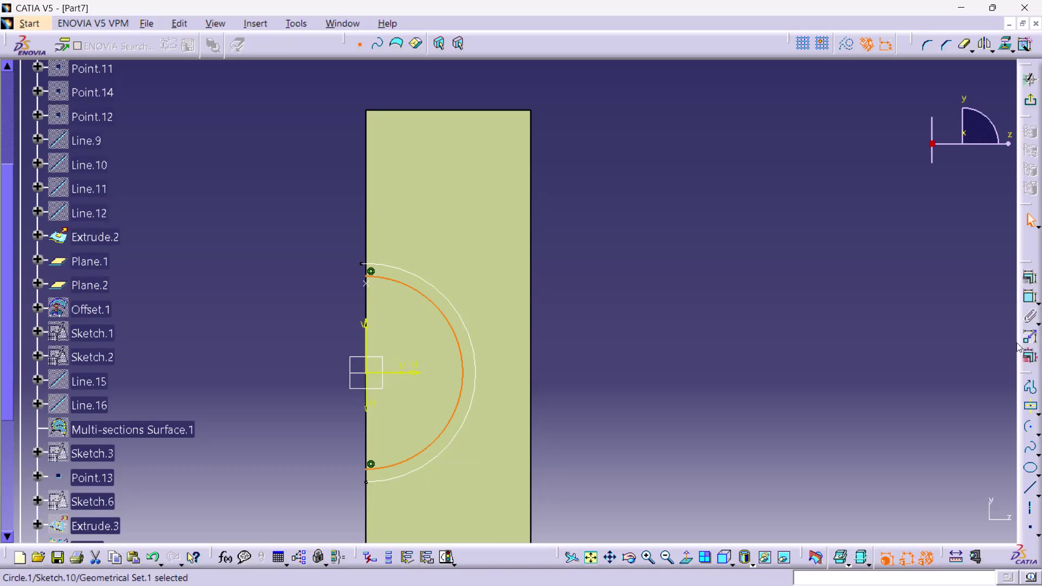
Change the Sketch.10 arc radius constraint to 35 mm and exit the sketch.
click(1030, 293)
click(484, 304)
double_click(486, 301)
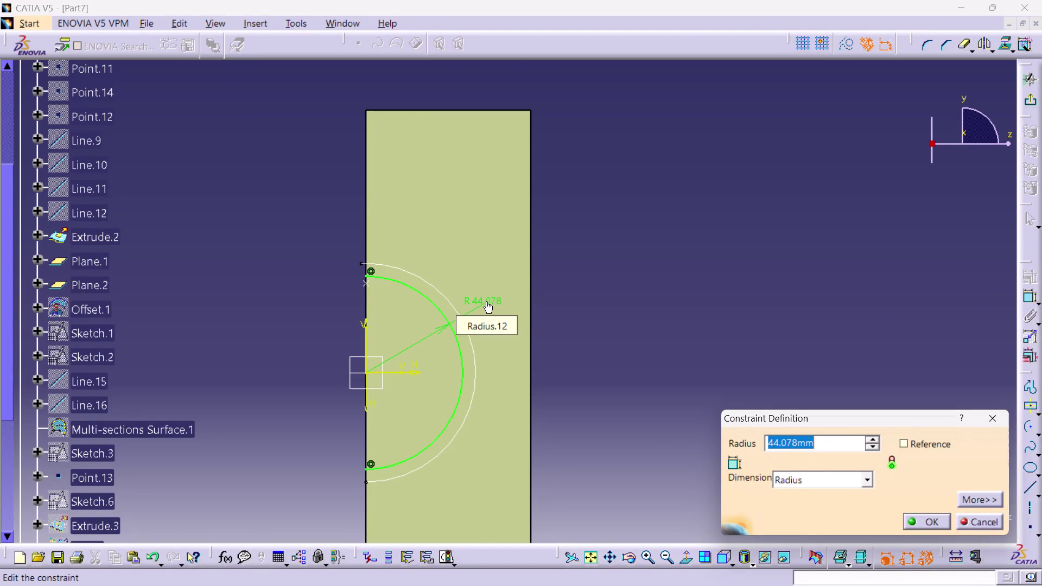
text(35)
key(Return)
click(702, 339)
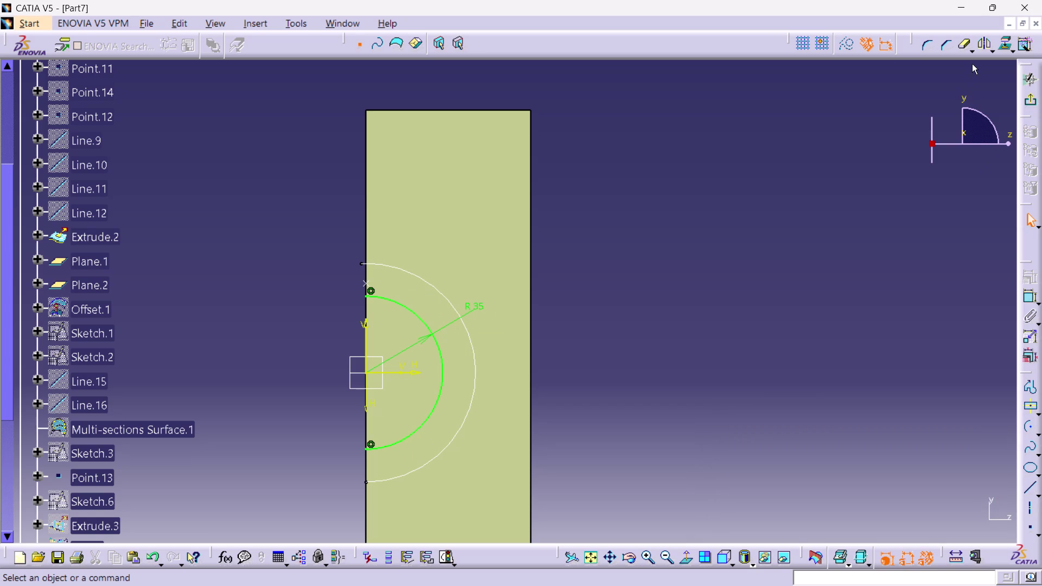
click(1028, 106)
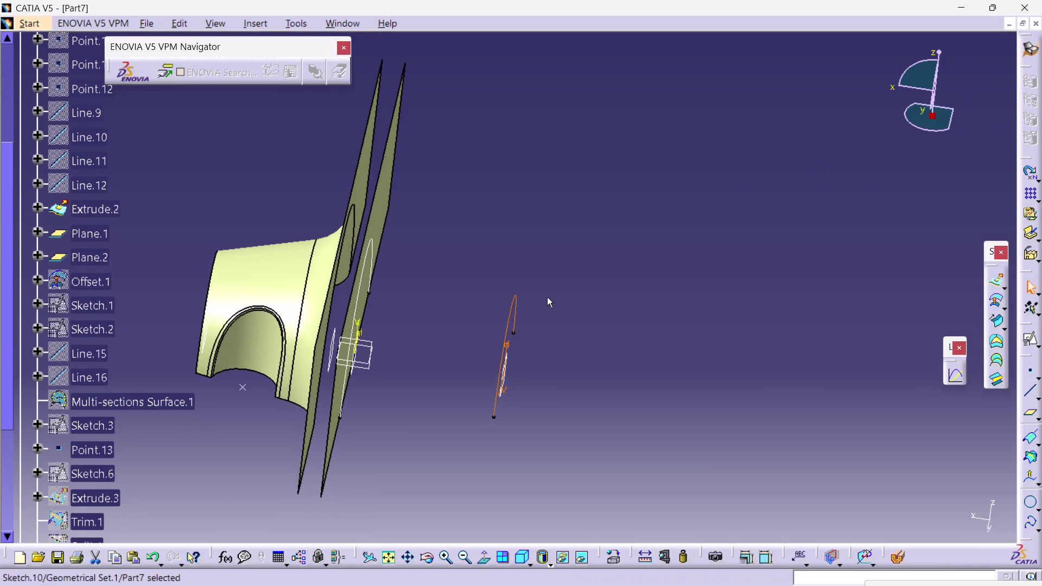
click(571, 311)
middle_drag(523, 263, 500, 254)
right_drag(497, 253, 449, 259)
middle_drag(500, 254, 449, 258)
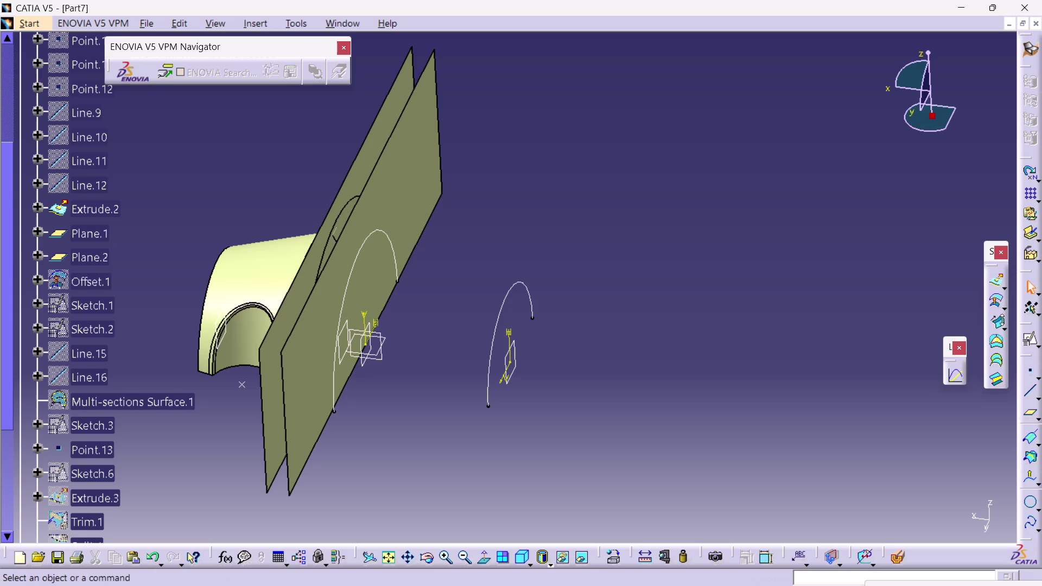
click(996, 322)
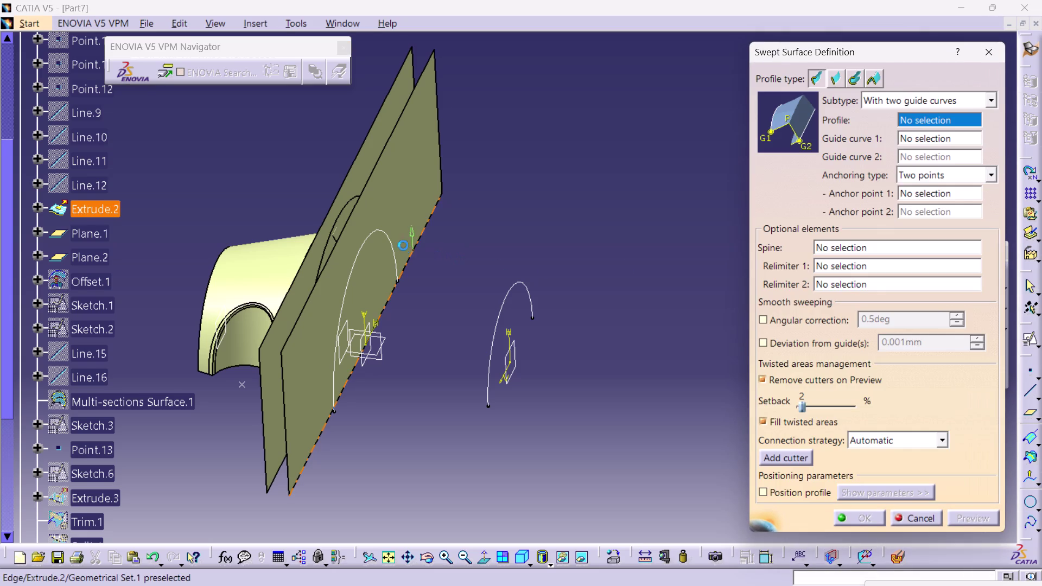
click(395, 247)
click(504, 303)
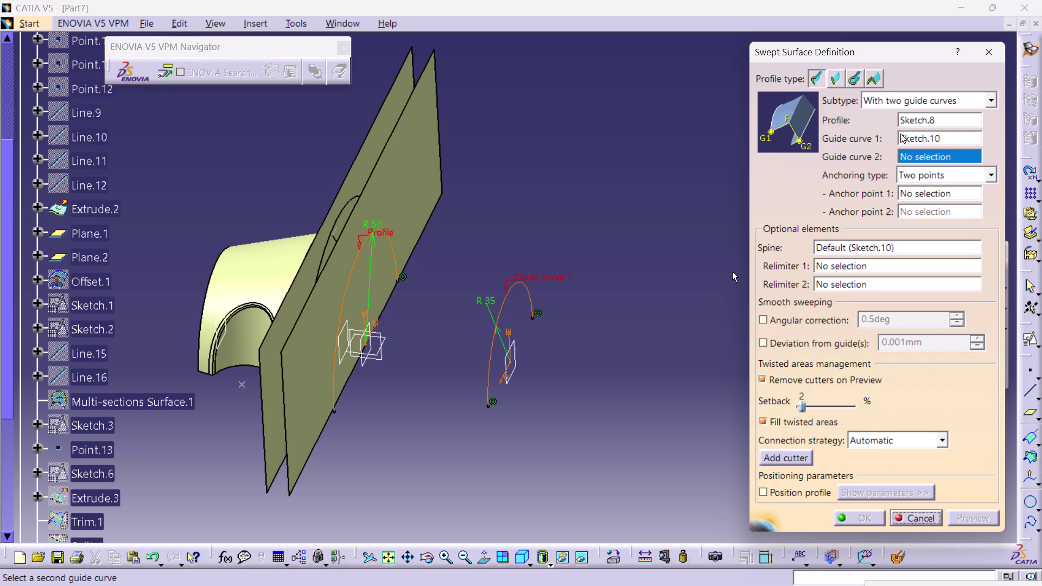
click(983, 50)
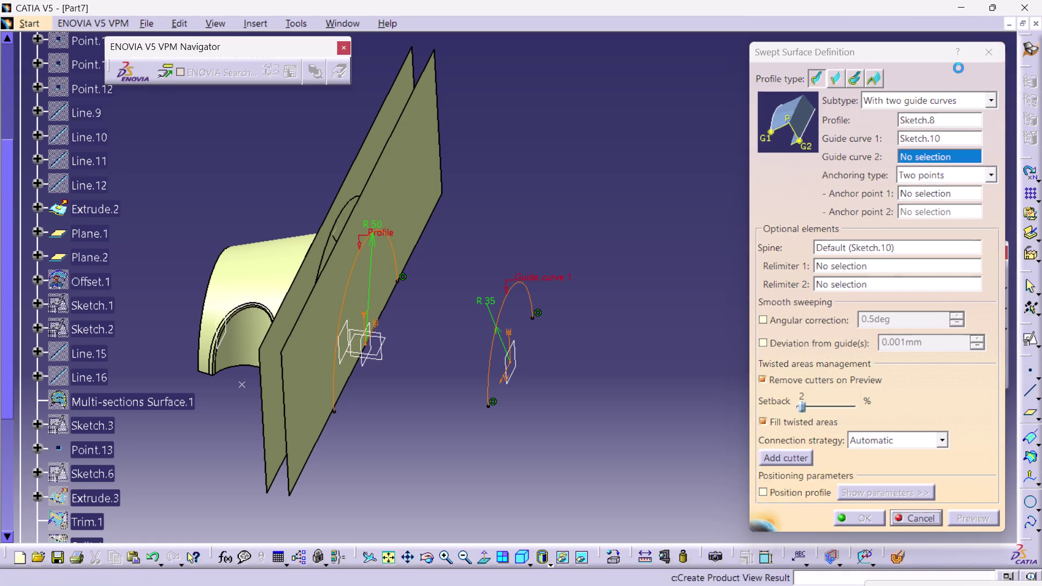
click(719, 216)
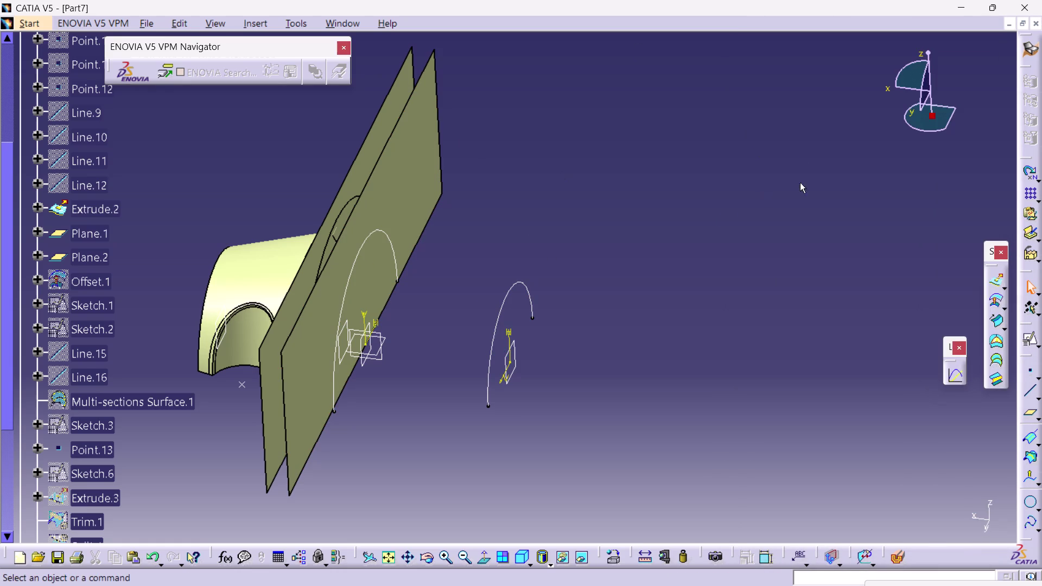
click(784, 138)
Create Line.17 between the lower ends of Sketch.8 and Sketch.10.
click(1025, 389)
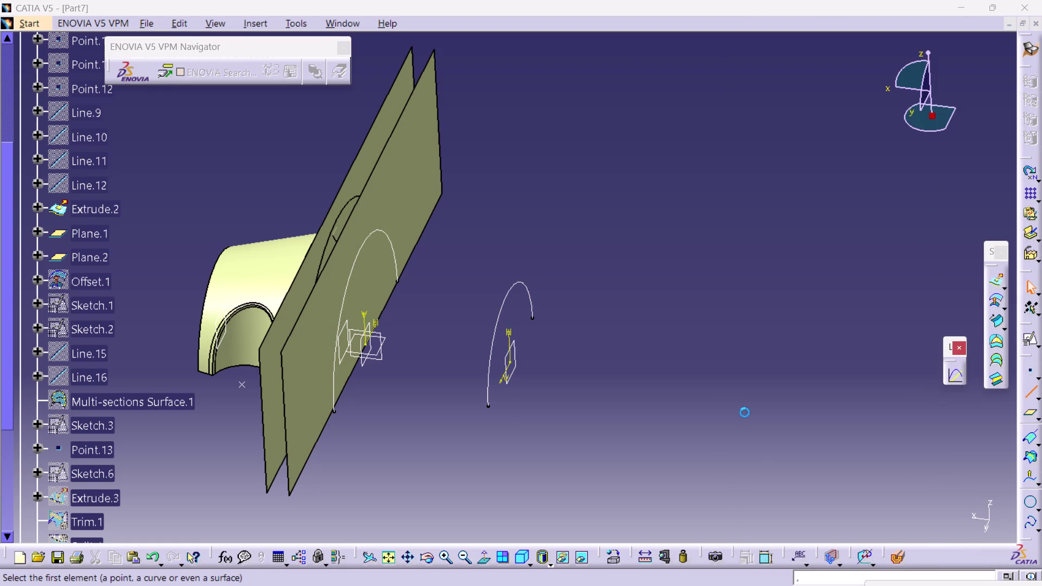
click(333, 413)
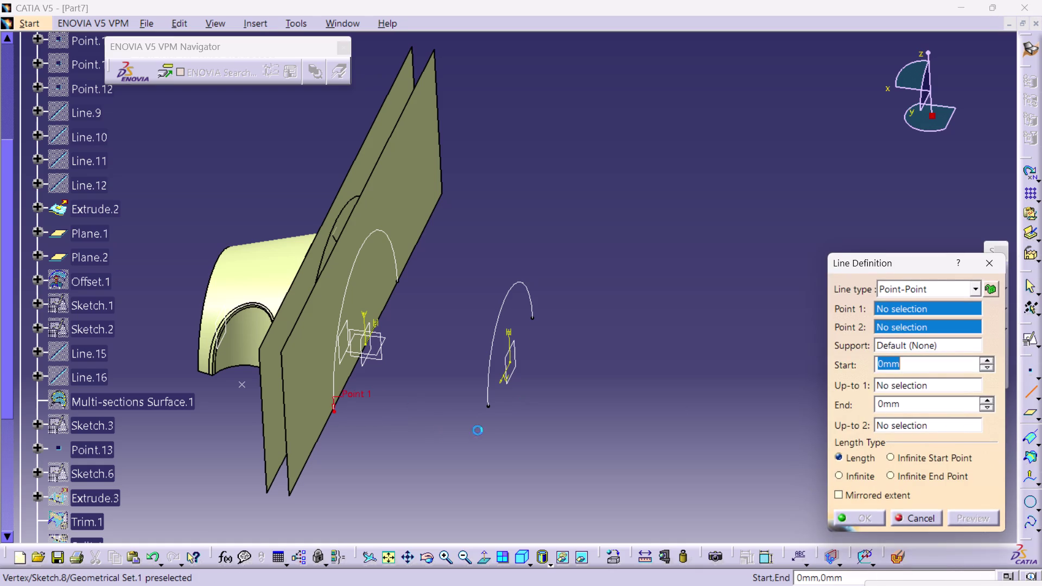
click(486, 405)
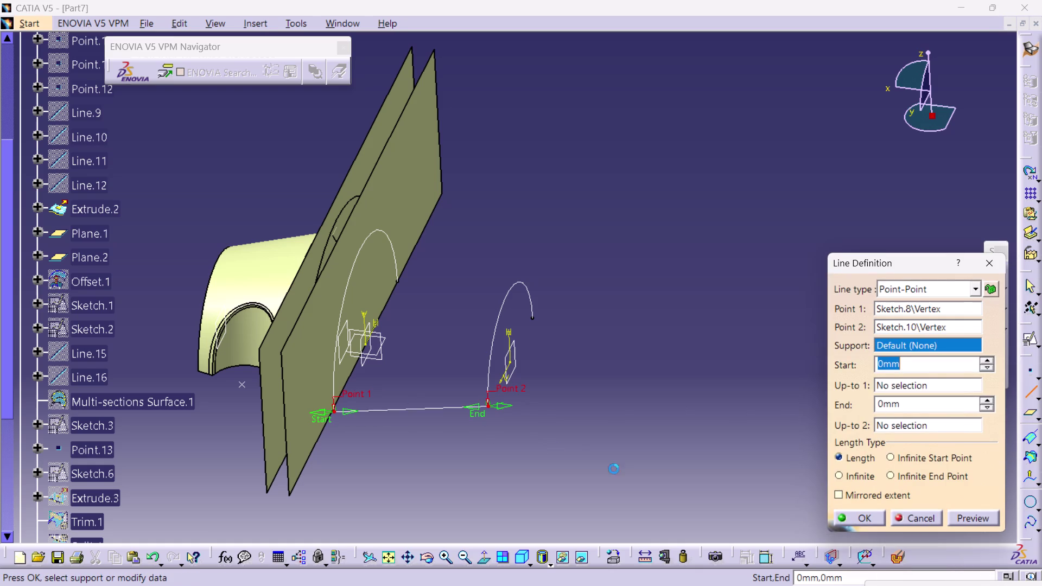
click(855, 518)
click(666, 421)
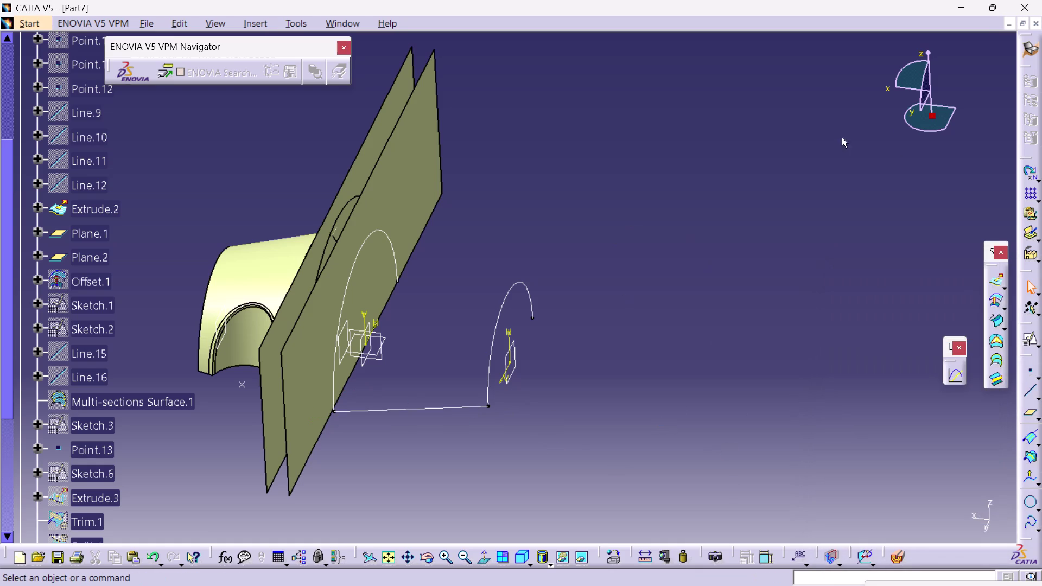
Set up a swept surface with Sketch.8 as profile, Sketch.10 and Line.17 as guides.
click(996, 324)
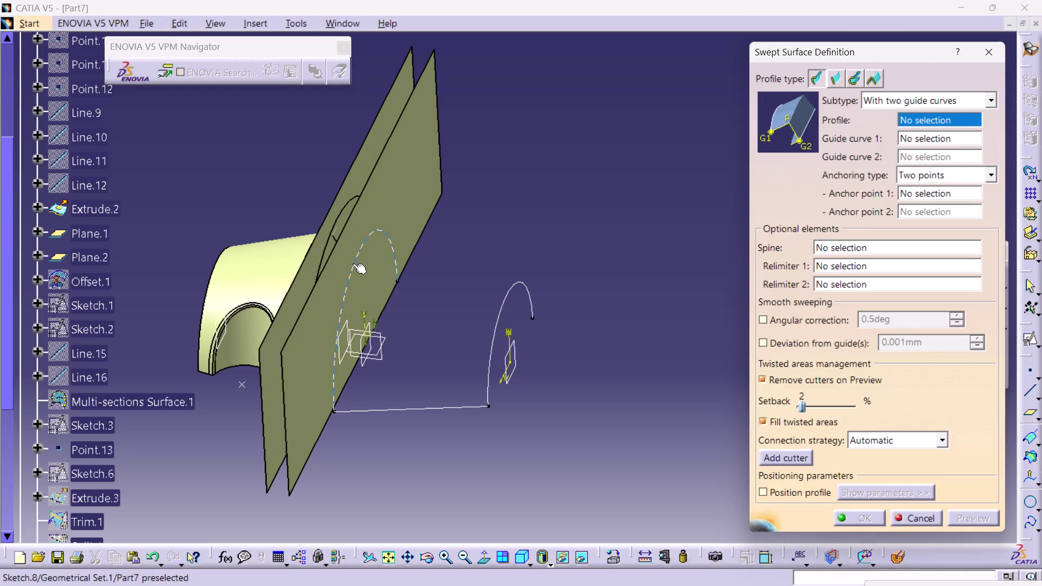
click(355, 262)
click(501, 304)
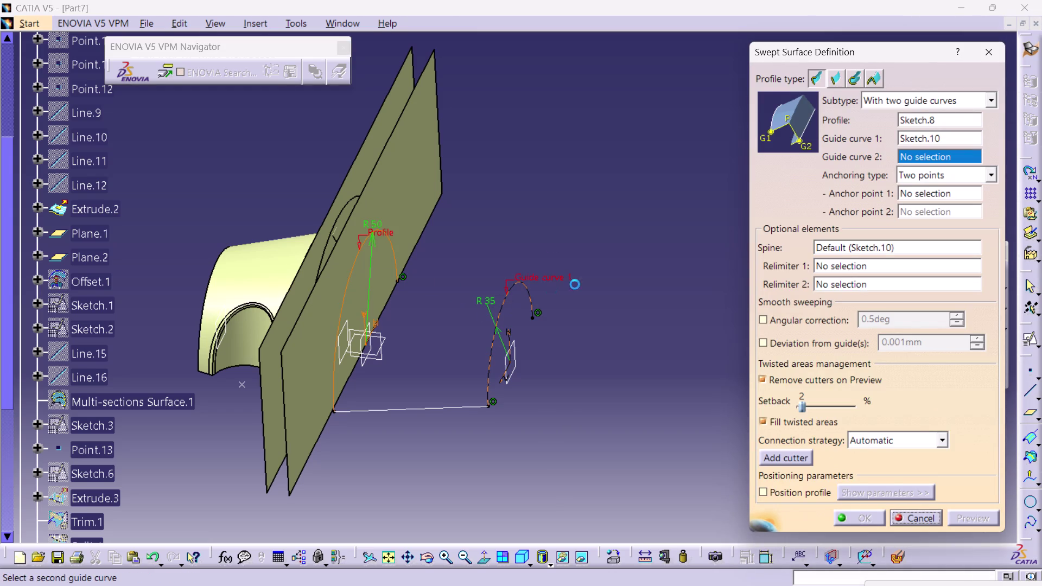
click(814, 78)
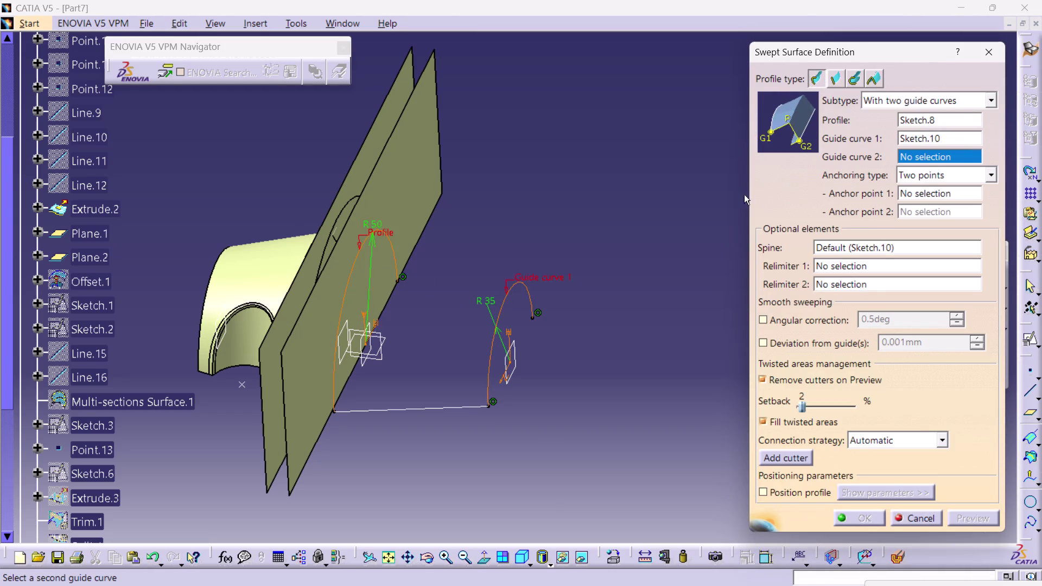
click(411, 409)
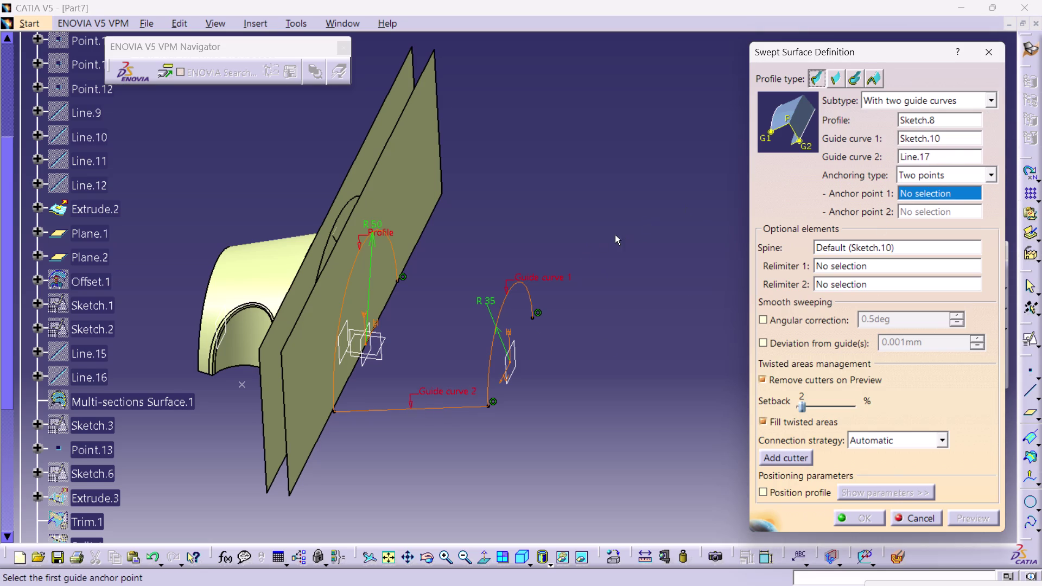
Try linear, circular and conic sweep profile types, then cancel the swept surface.
click(830, 77)
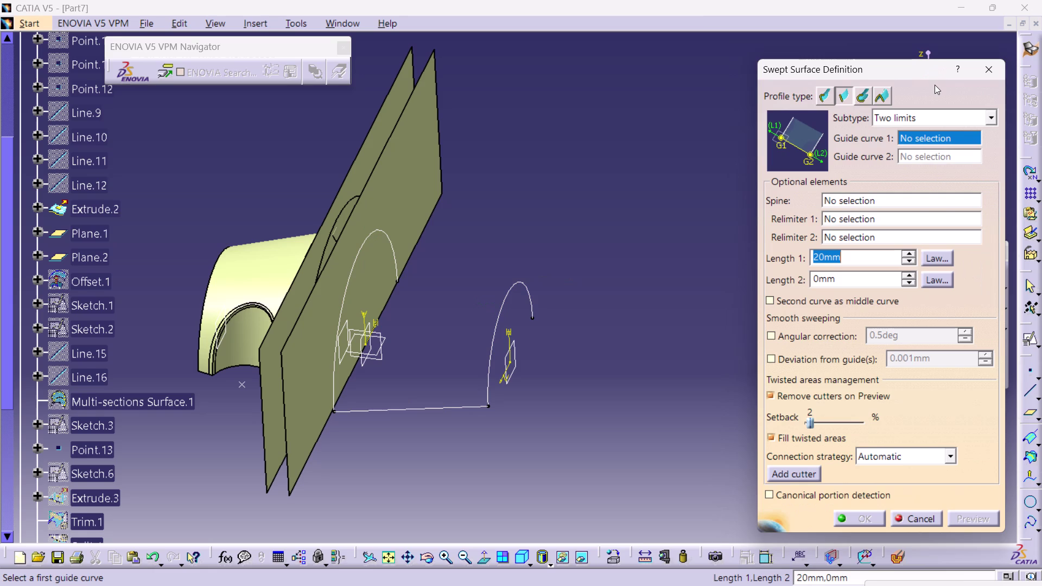
click(864, 94)
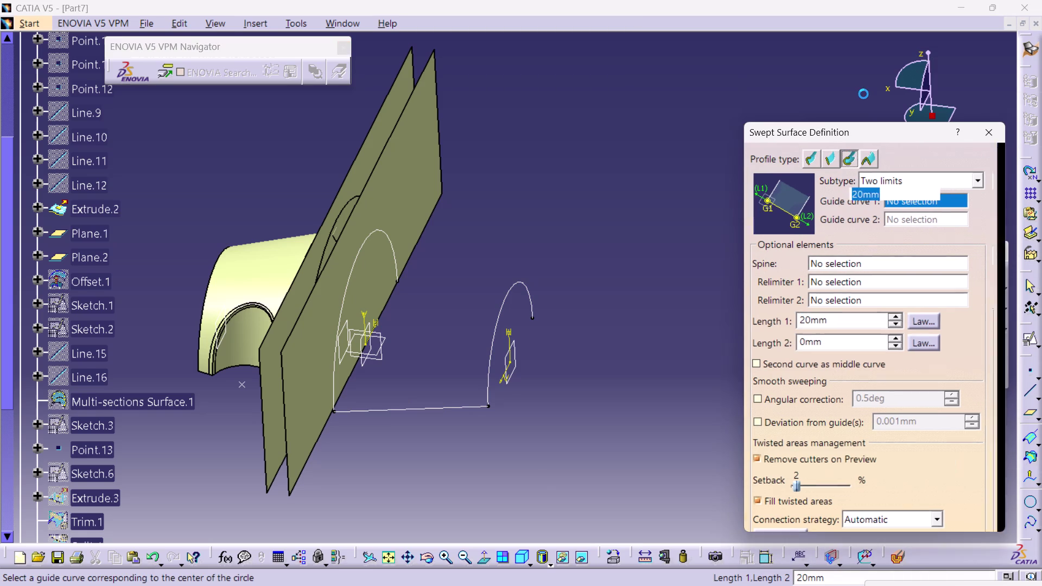
click(865, 158)
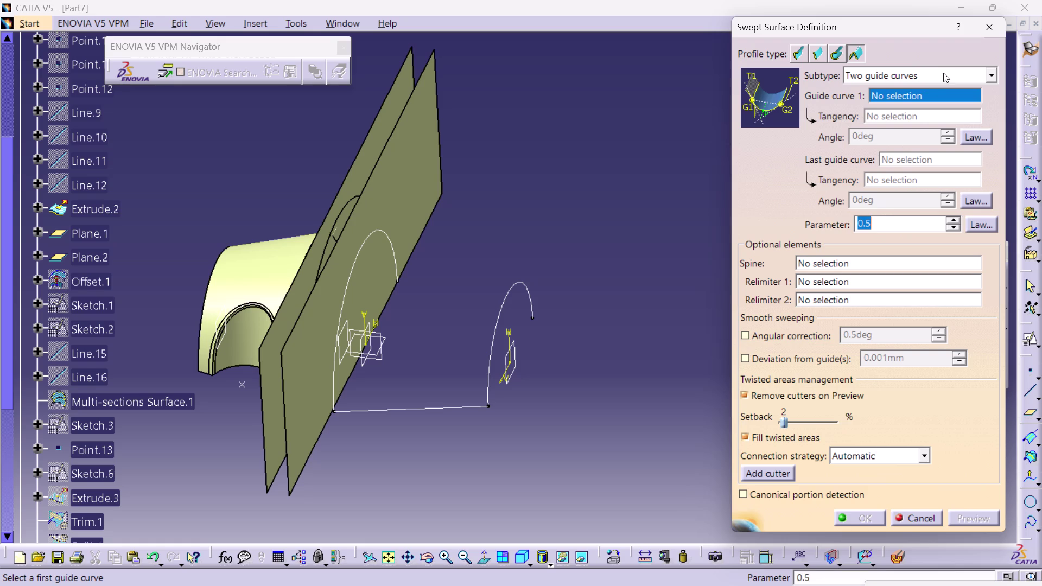
click(994, 73)
click(557, 191)
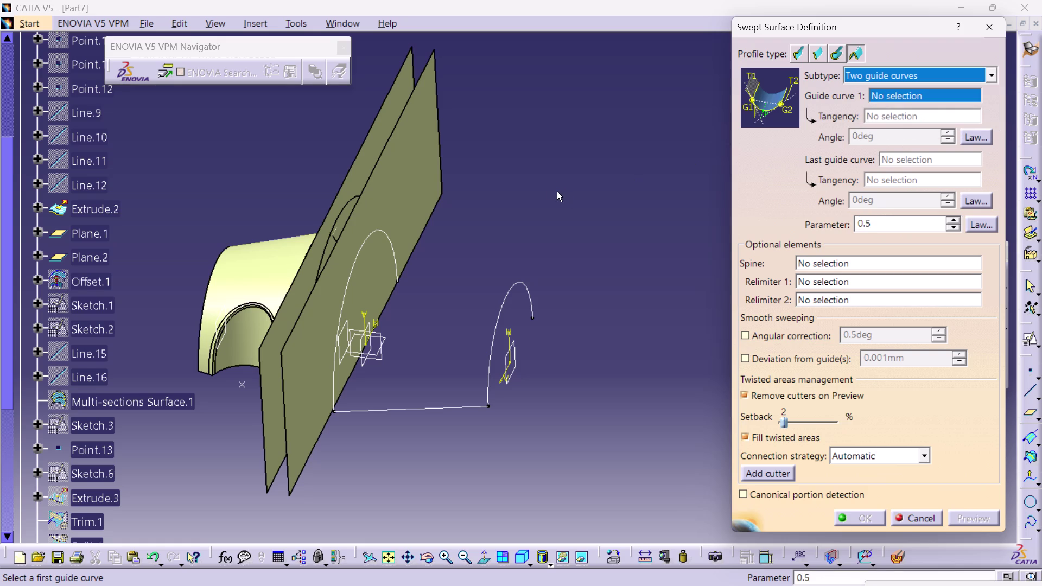
click(989, 25)
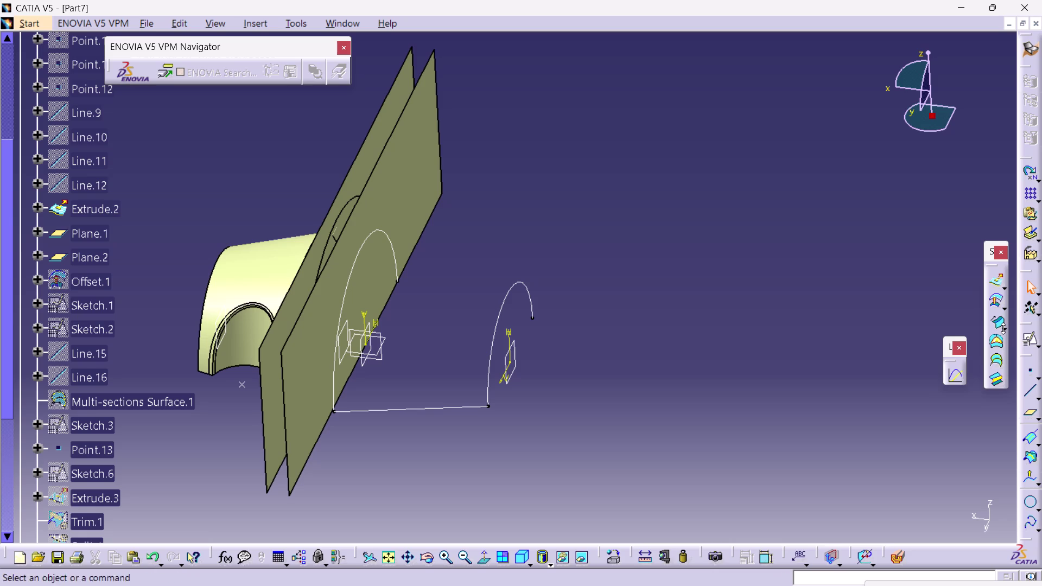
click(996, 358)
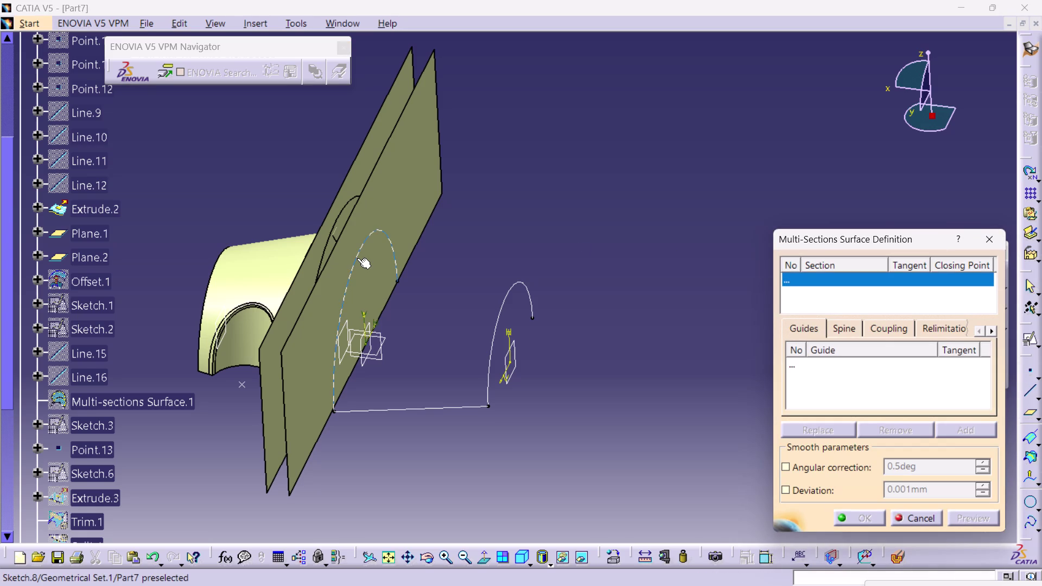
Create a multi-sections surface from sections Sketch.8 and Sketch.10 with Line.17 as guide.
click(357, 256)
click(502, 303)
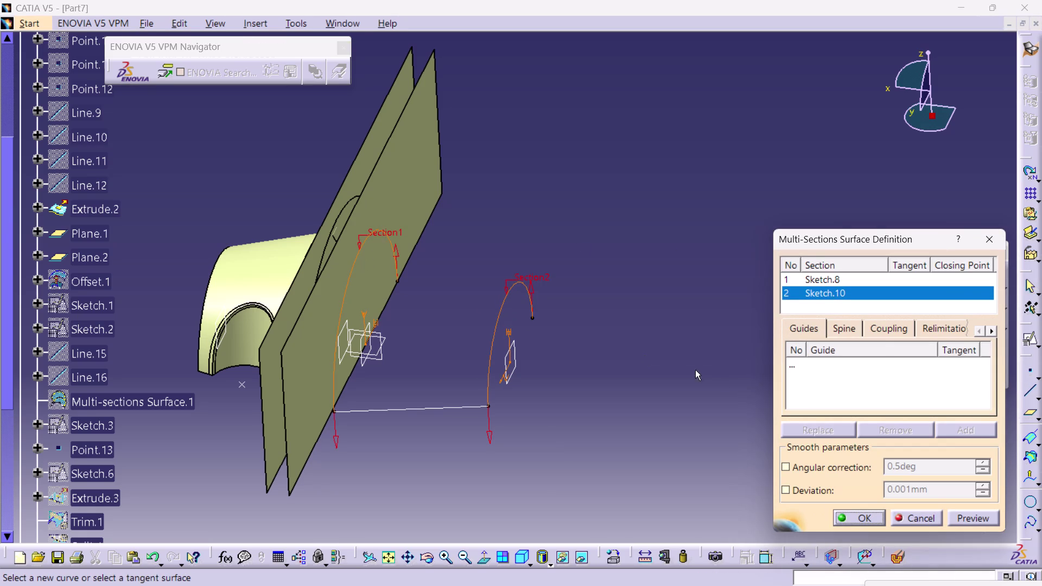
click(846, 377)
click(803, 360)
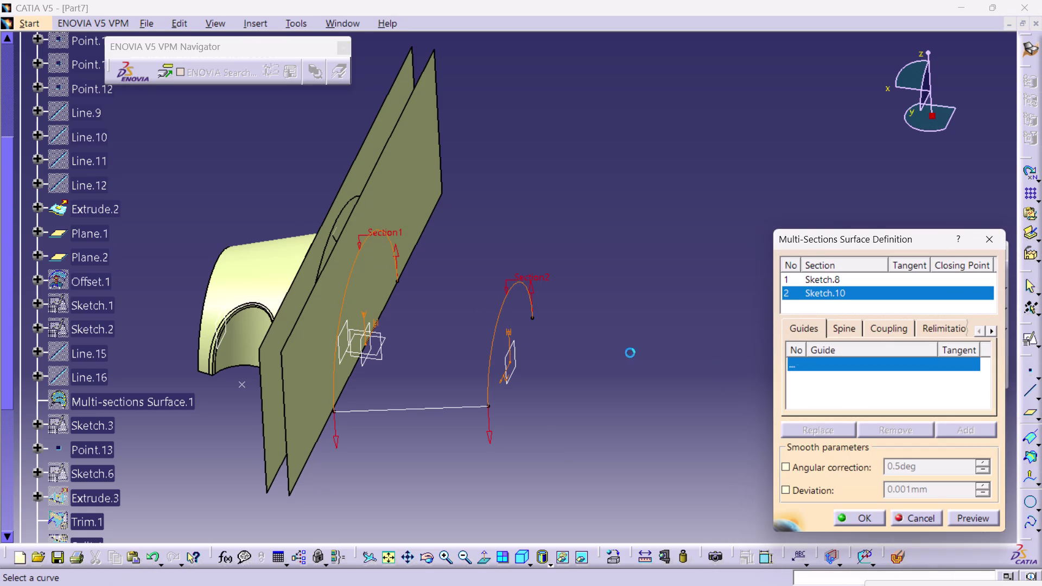
click(458, 406)
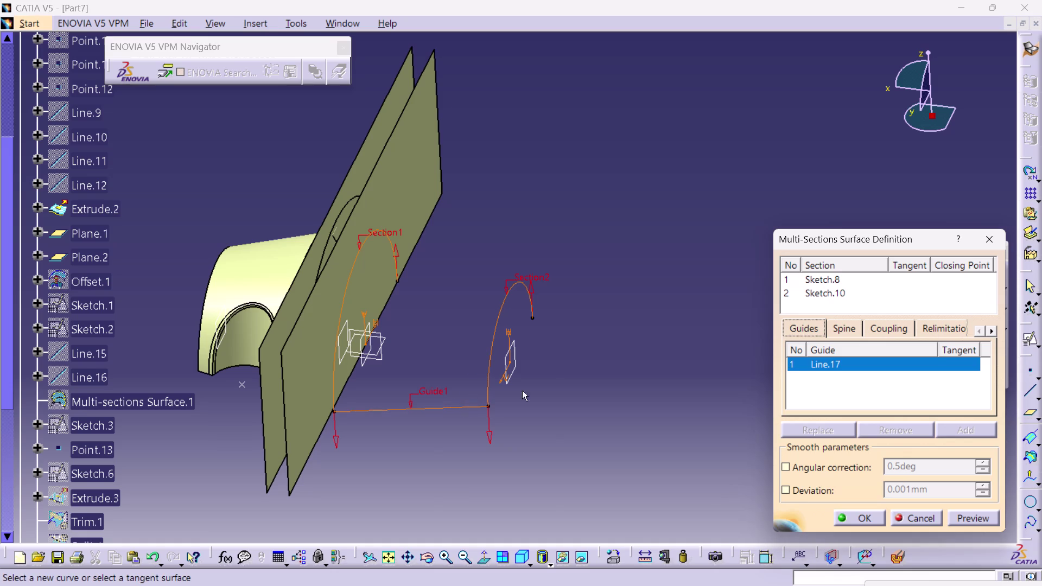
click(855, 515)
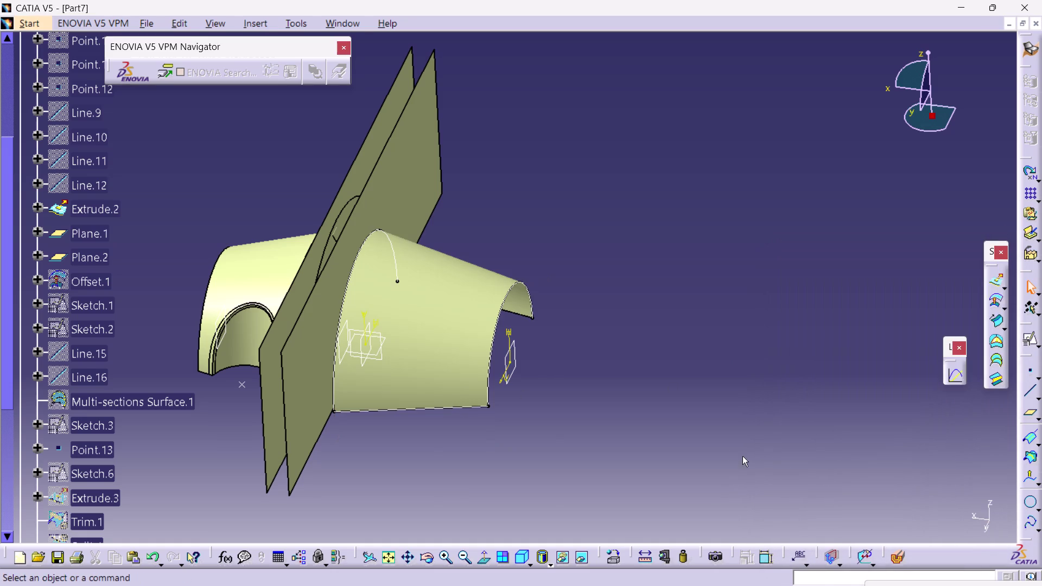
click(681, 432)
Hide Plane.3 and Sketch.8 from the specification tree.
scroll(down, 3)
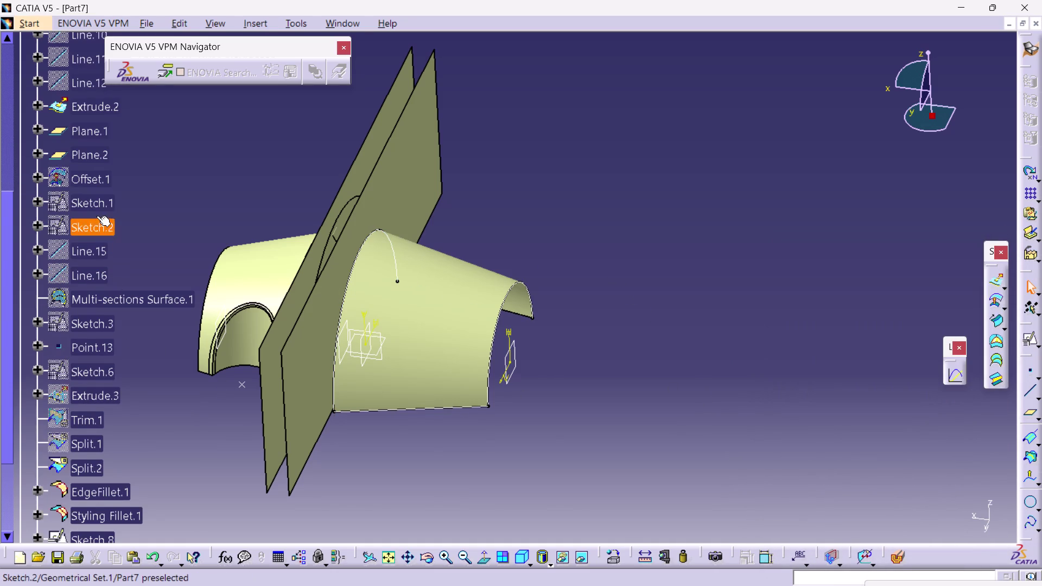
scroll(down, 3)
scroll(down, 3)
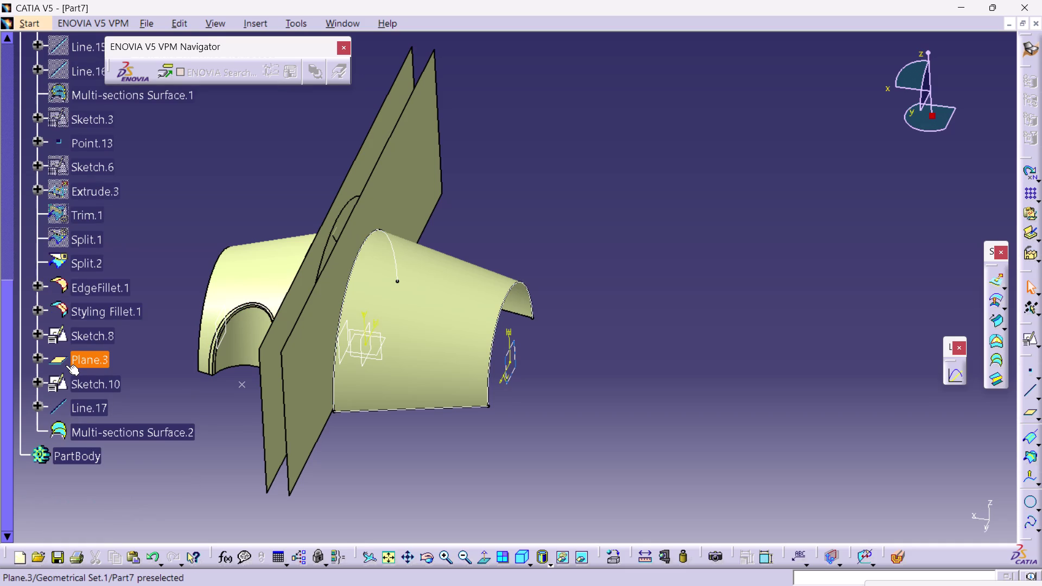
click(66, 365)
right_click(65, 365)
click(130, 135)
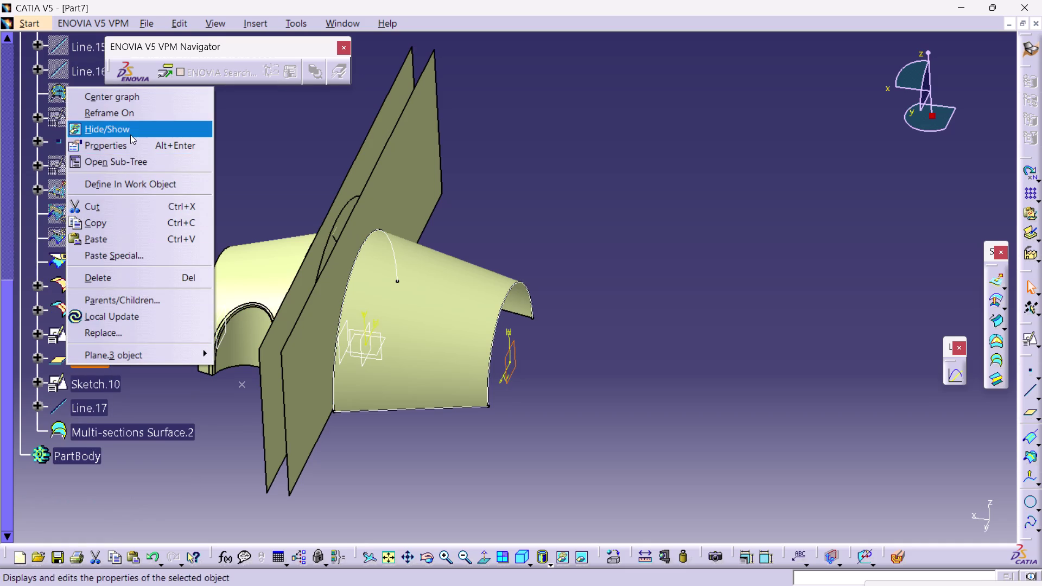
click(92, 336)
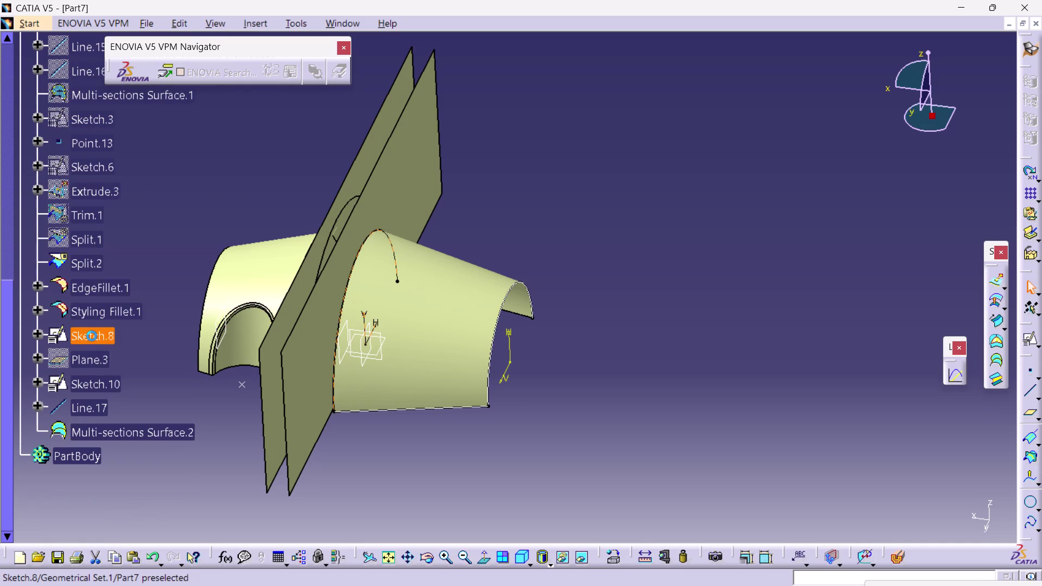
right_click(92, 336)
click(153, 106)
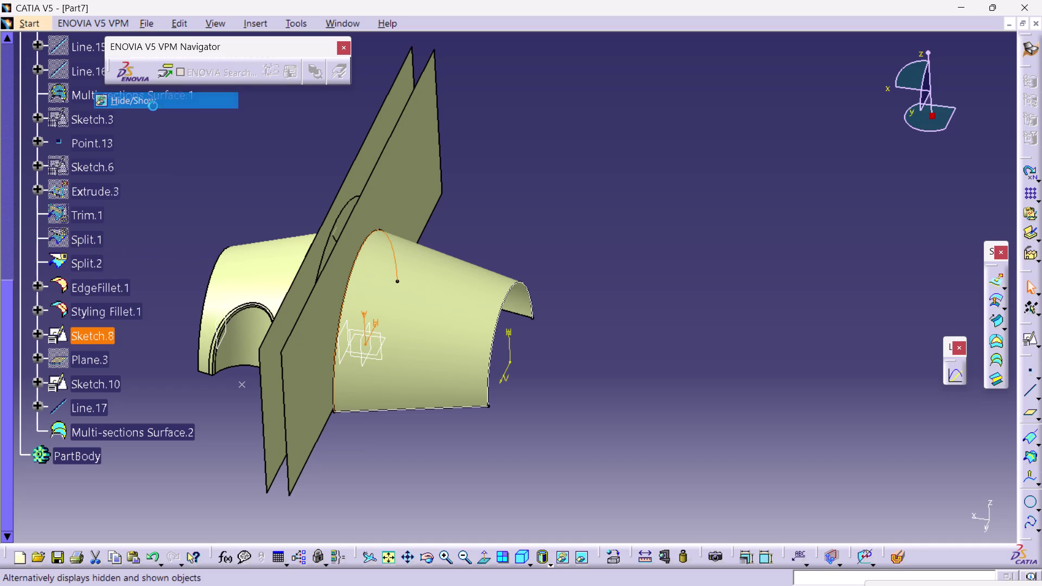
Hide Sketch.10 and Line.17.
click(88, 378)
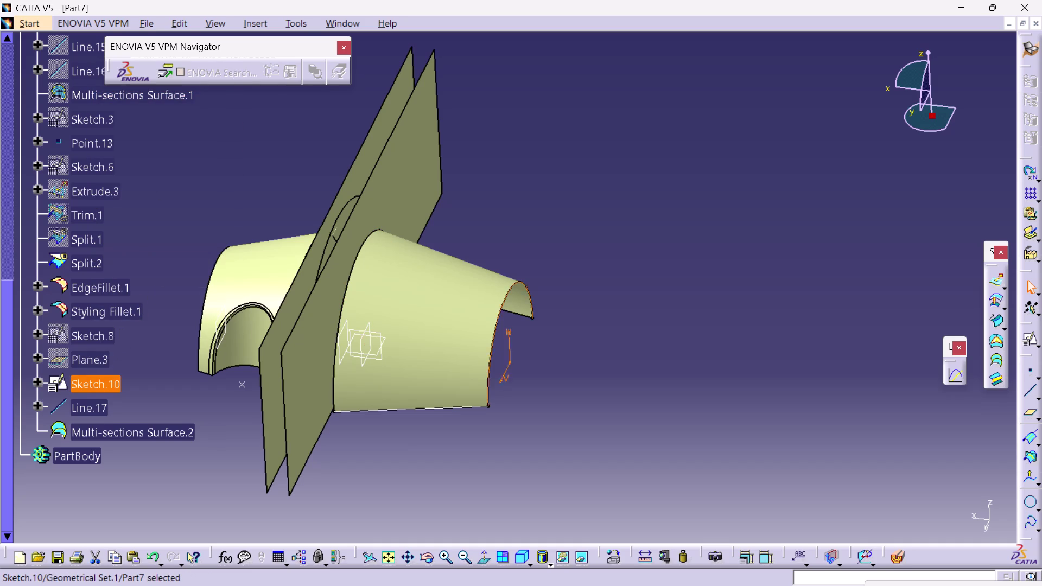
right_click(88, 378)
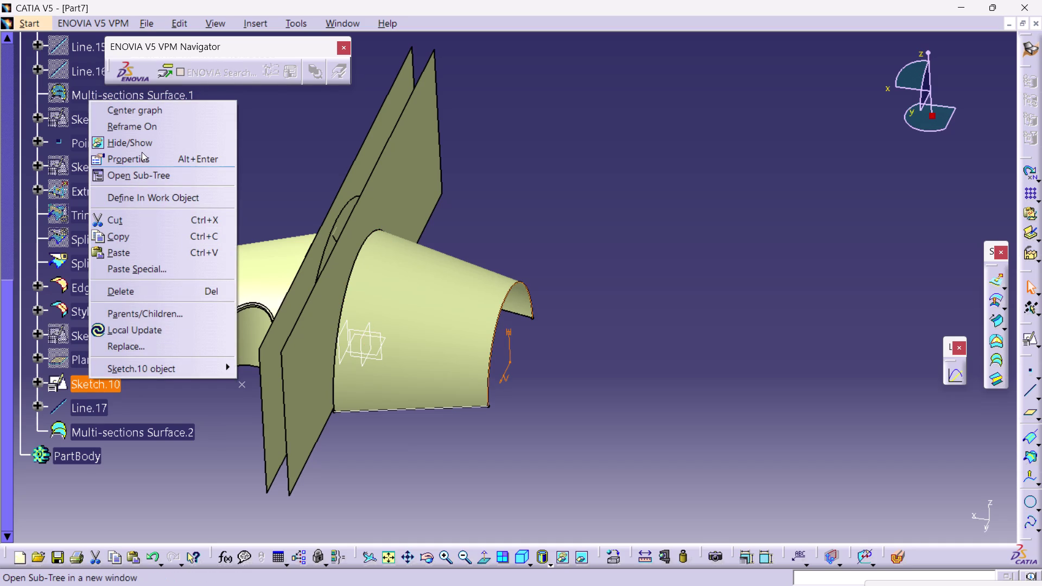
click(145, 147)
click(236, 182)
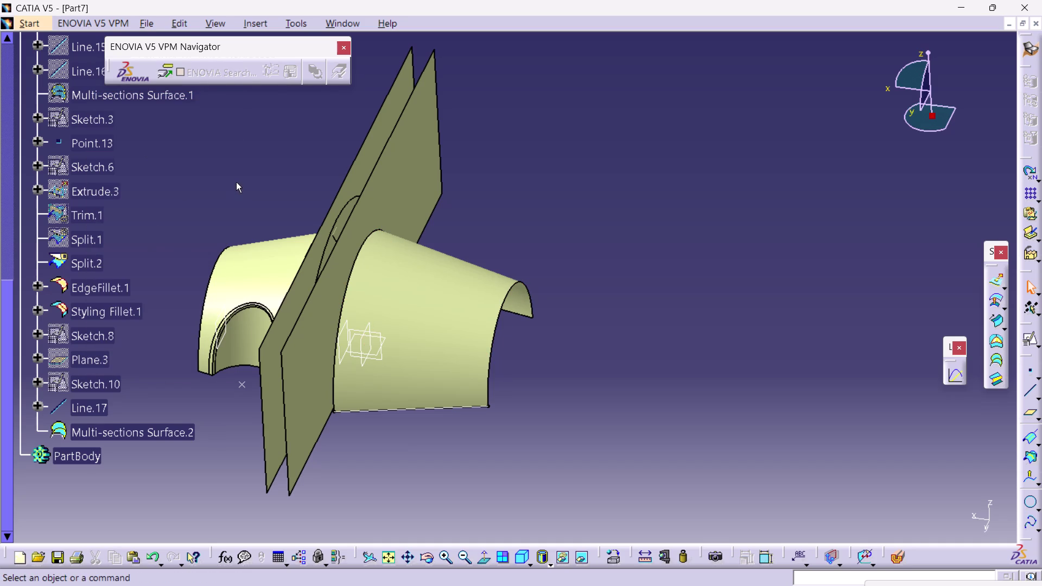
right_click(85, 408)
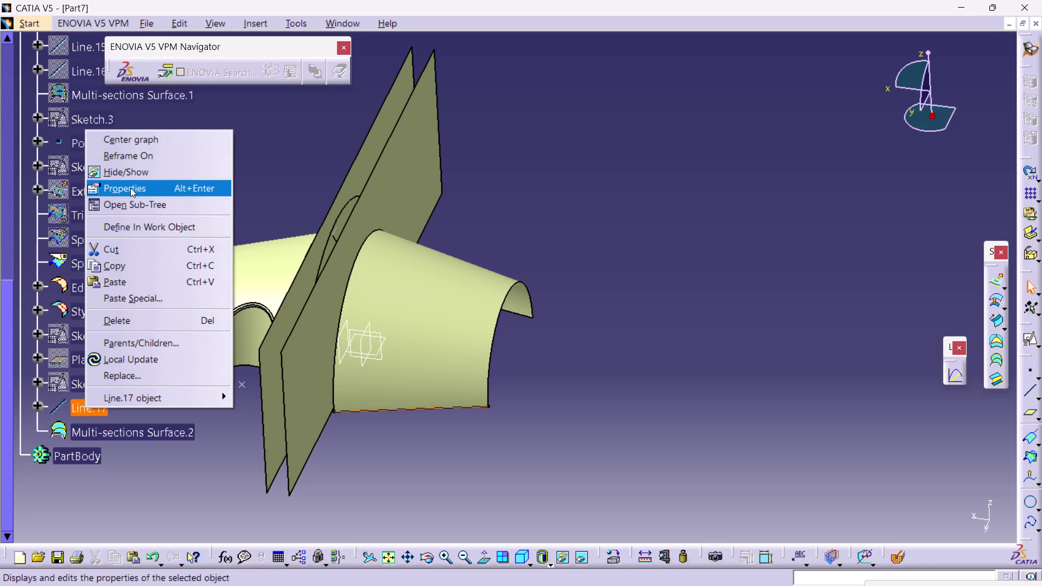
click(133, 171)
click(192, 200)
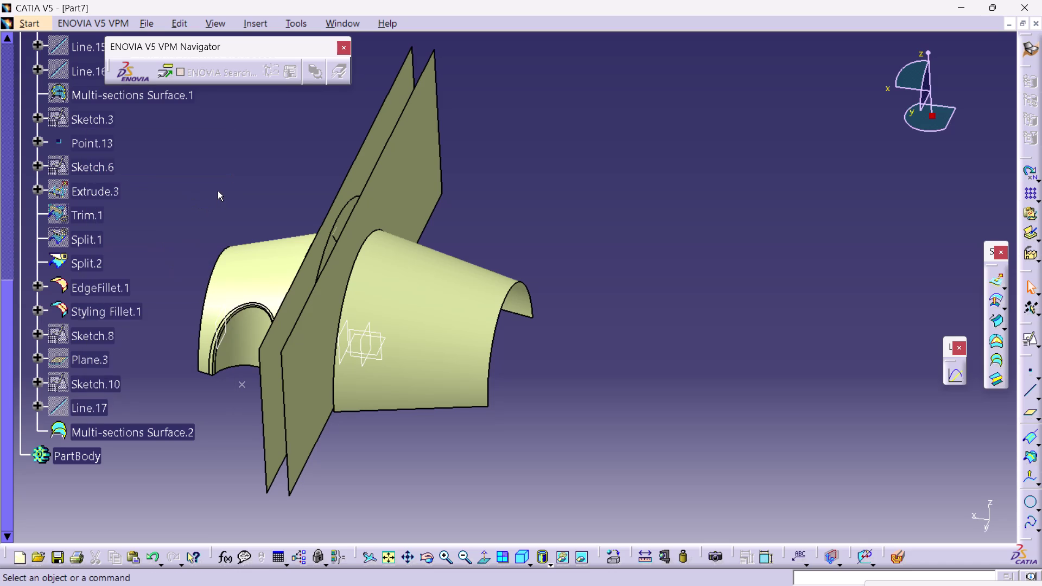
Turn the model toward the filleted side and hide Plane.2.
middle_click(218, 191)
middle_drag(310, 256, 315, 258)
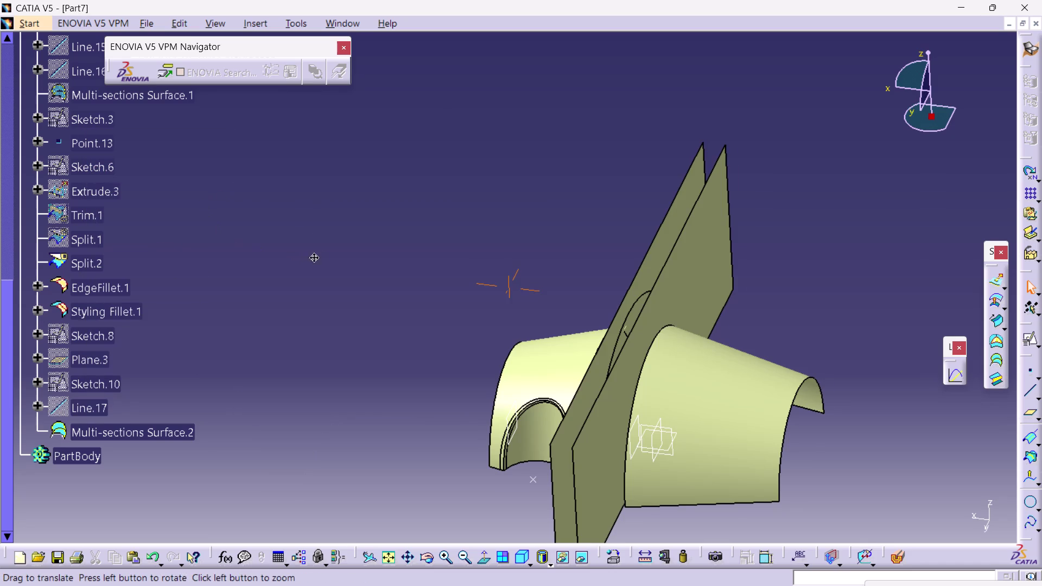
middle_drag(315, 258, 395, 237)
right_drag(327, 258, 395, 237)
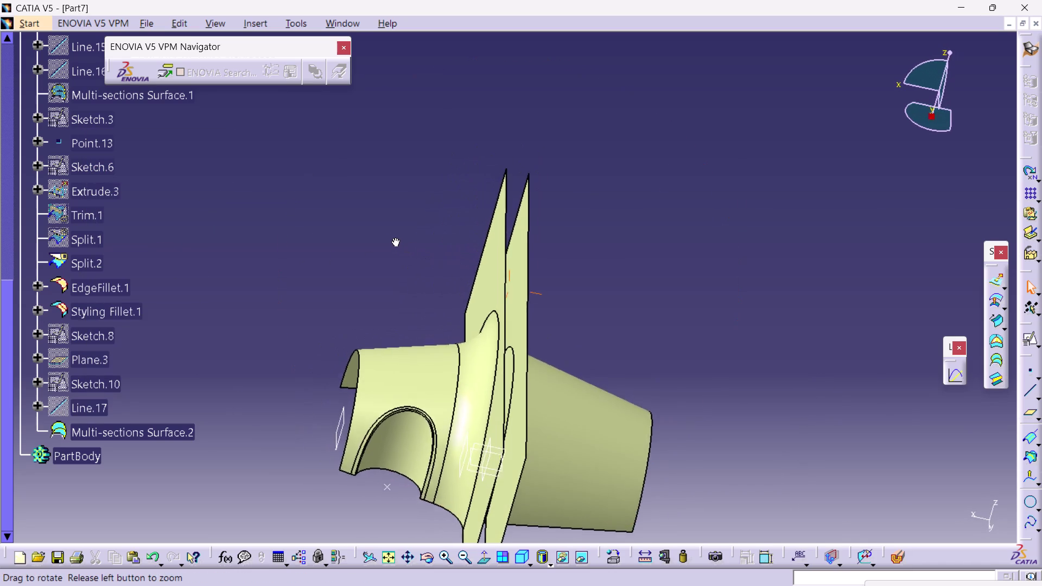
middle_drag(395, 238, 364, 212)
right_drag(395, 238, 363, 213)
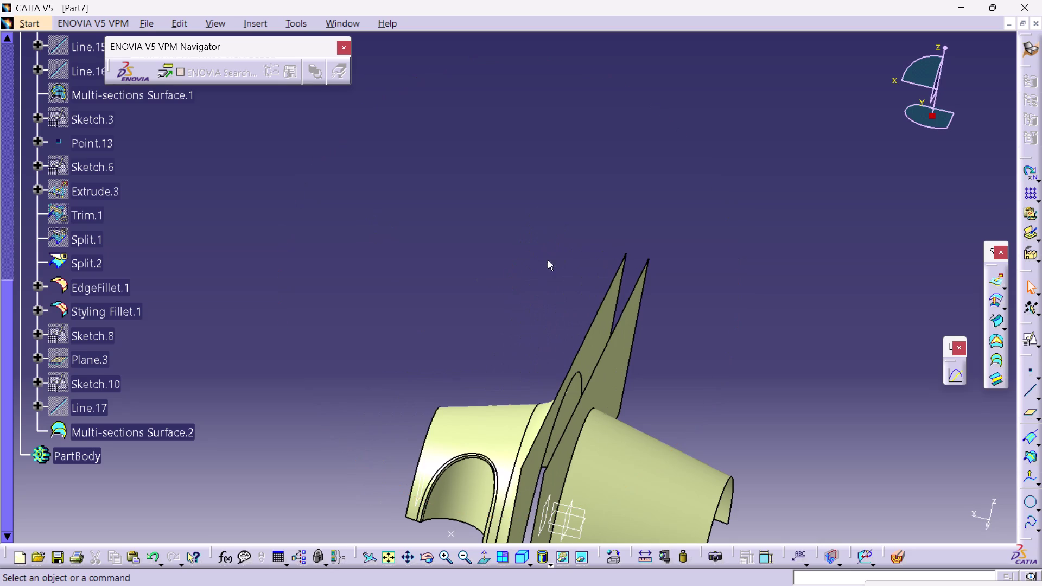
click(519, 556)
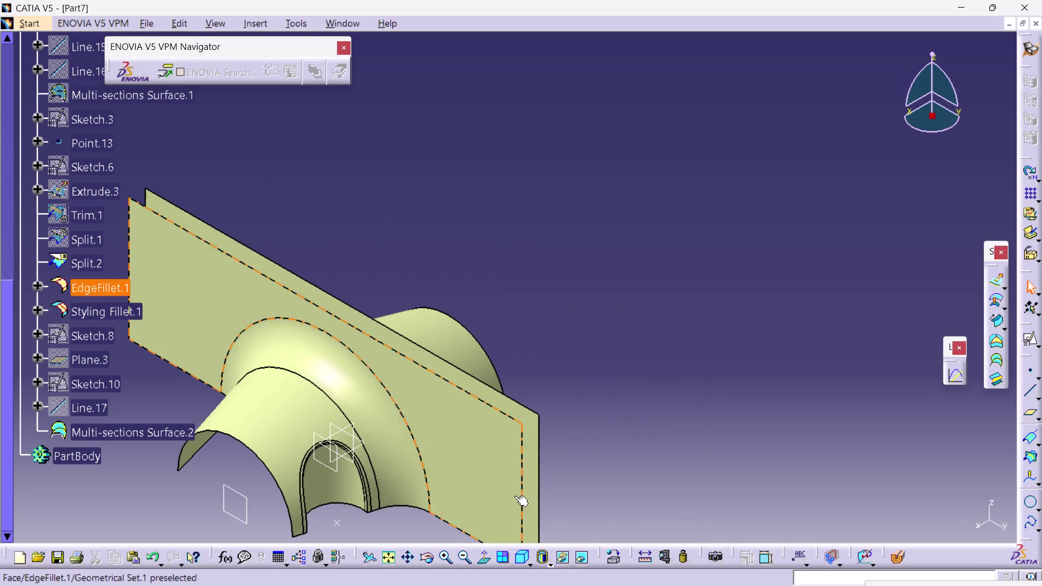
click(244, 509)
click(246, 502)
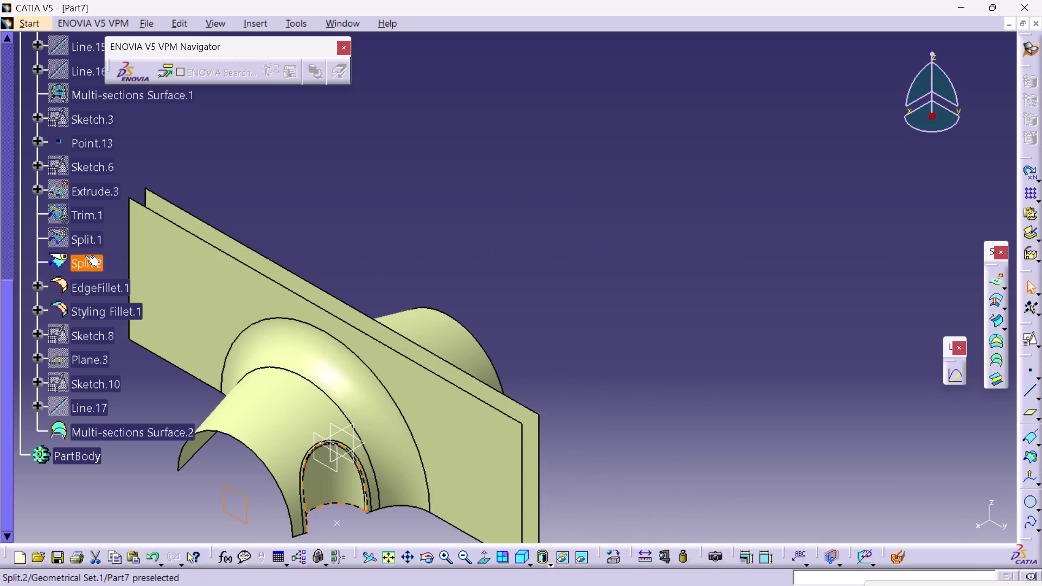
right_click(246, 504)
right_click(245, 504)
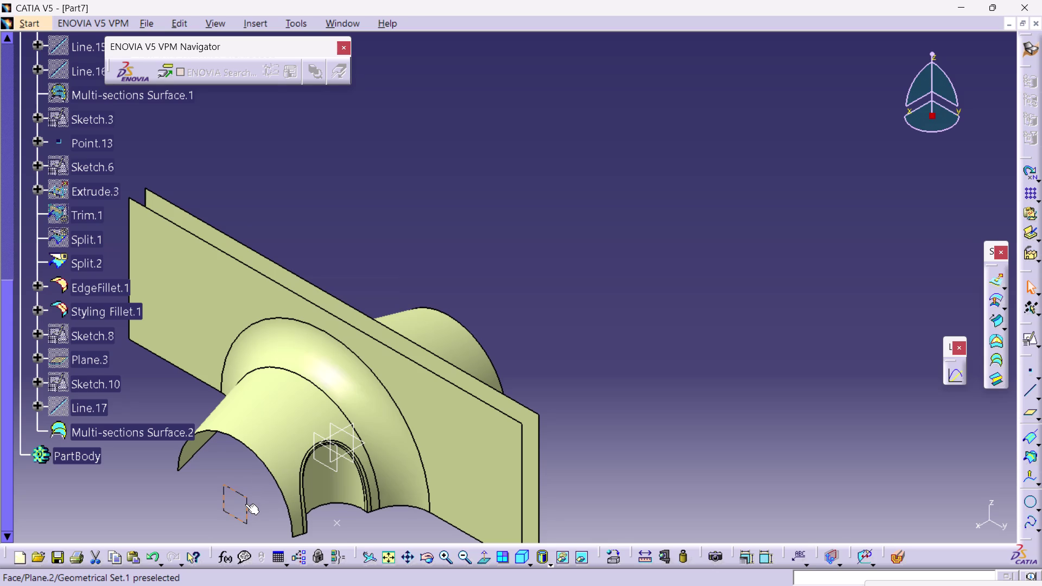
right_click(248, 505)
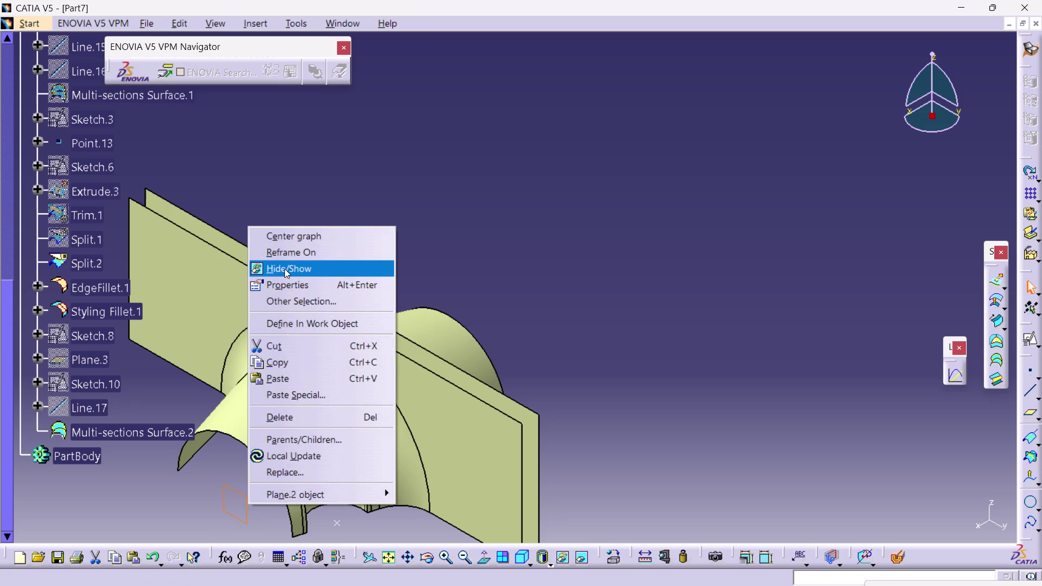
click(284, 269)
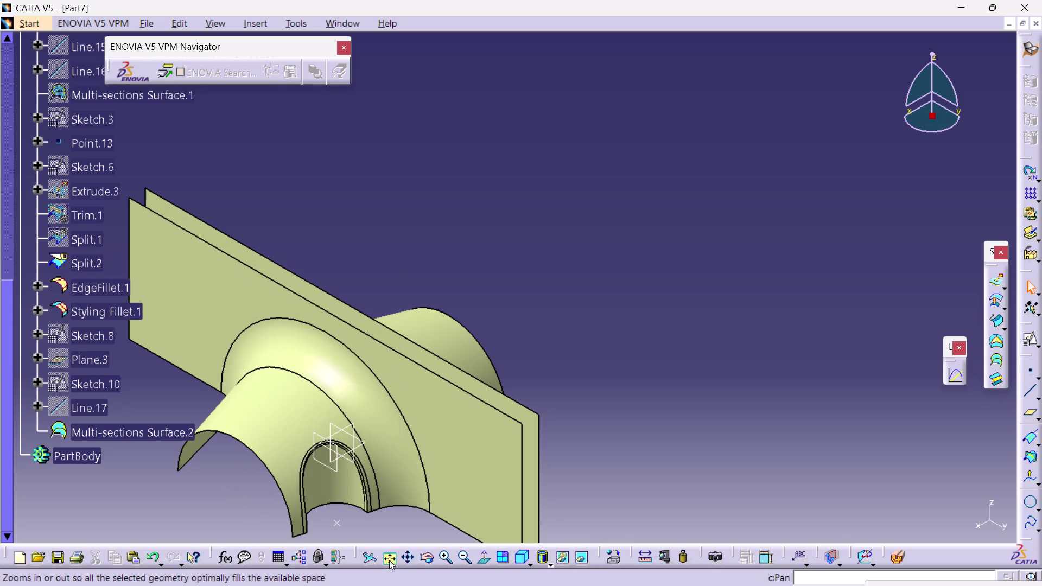
Fit all in and orbit the model to see the flange edge-on.
click(389, 559)
middle_drag(556, 425, 544, 431)
right_click(556, 425)
right_drag(553, 426, 544, 431)
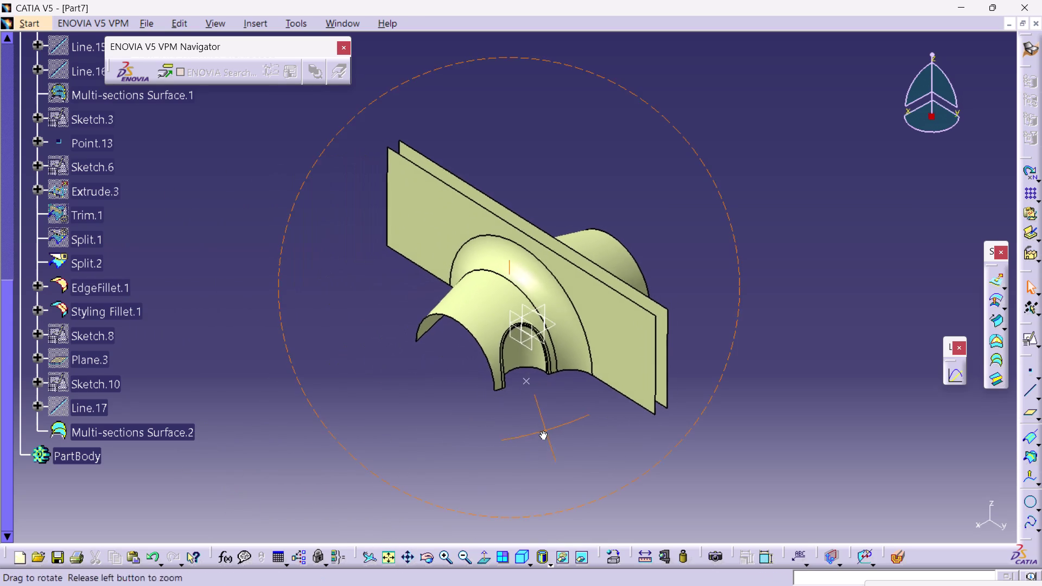
right_drag(544, 431, 539, 432)
middle_drag(544, 431, 539, 432)
click(525, 349)
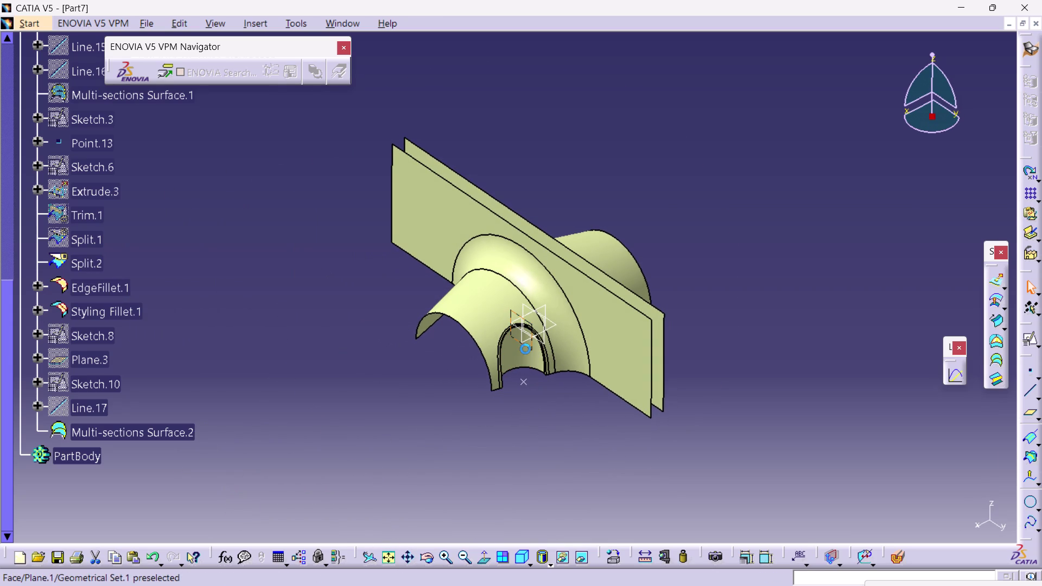
right_click(525, 348)
click(567, 114)
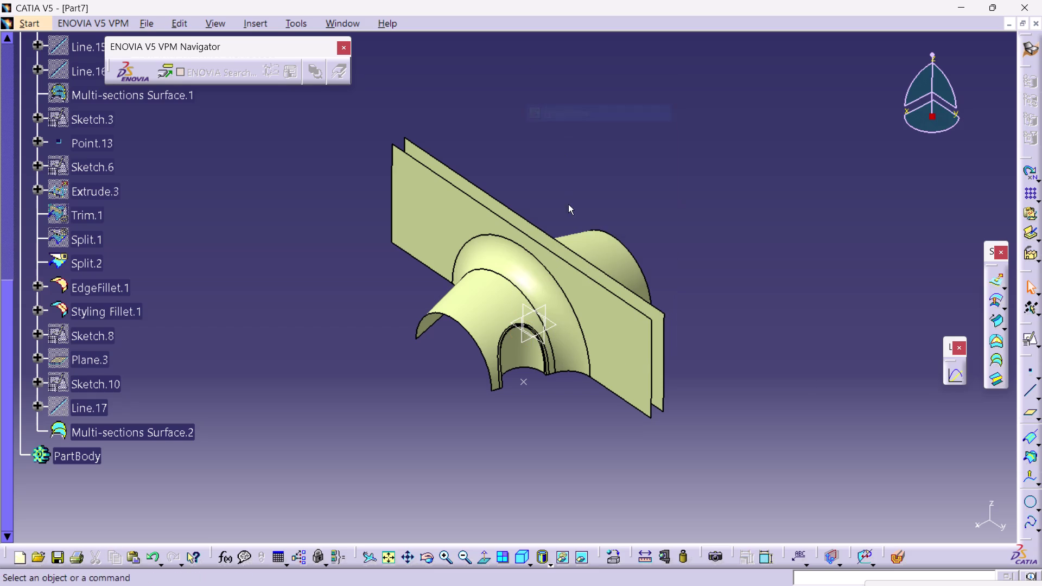
click(667, 230)
middle_drag(757, 355, 744, 362)
right_drag(755, 355, 745, 361)
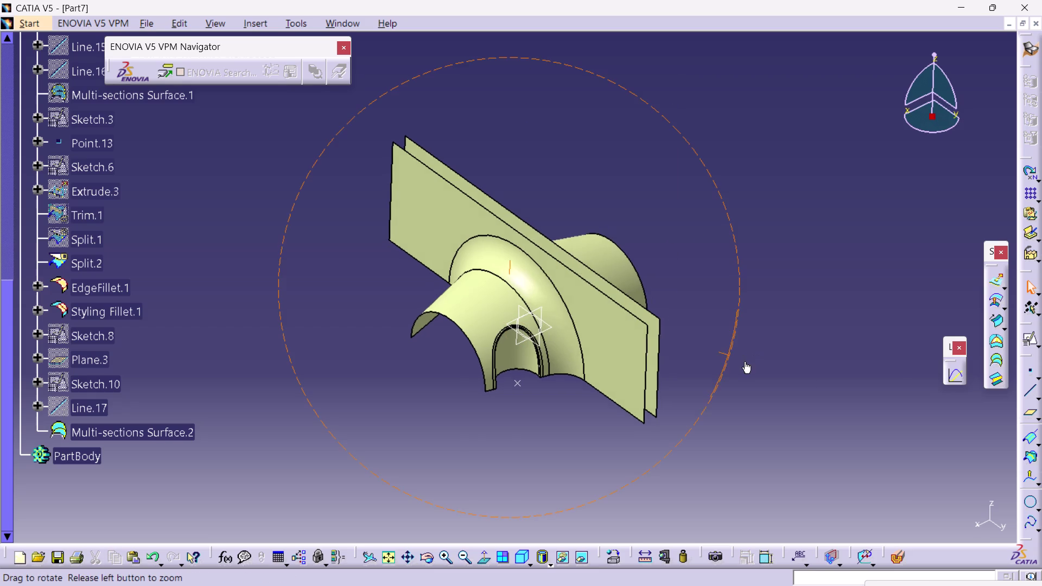
right_drag(744, 361, 588, 409)
middle_drag(744, 361, 650, 399)
right_drag(636, 400, 649, 399)
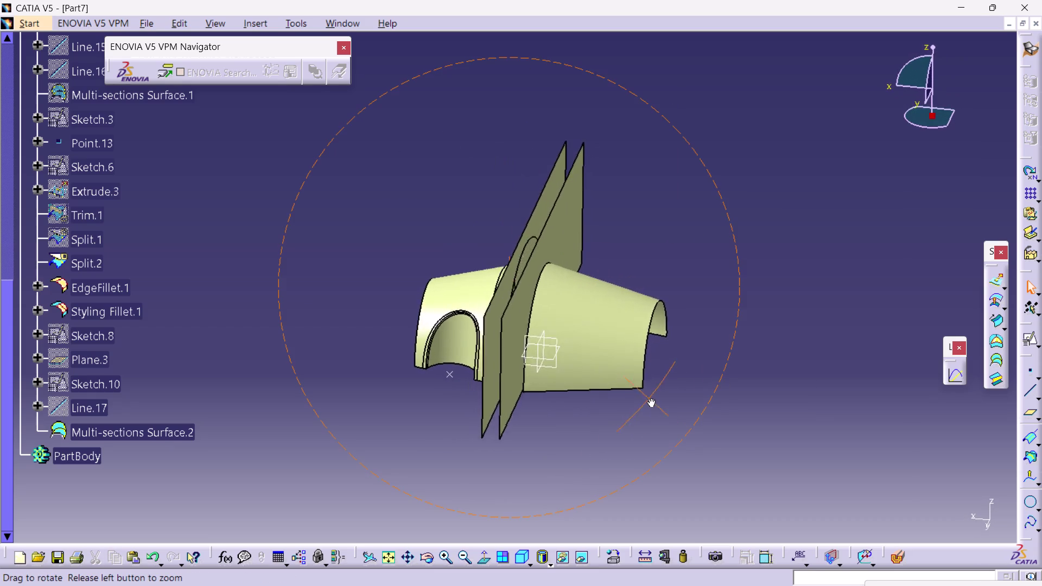
right_drag(650, 398, 676, 394)
Orbit to angled views of the fillet and select EdgeFillet.1.
middle_drag(649, 399, 676, 394)
right_click(676, 395)
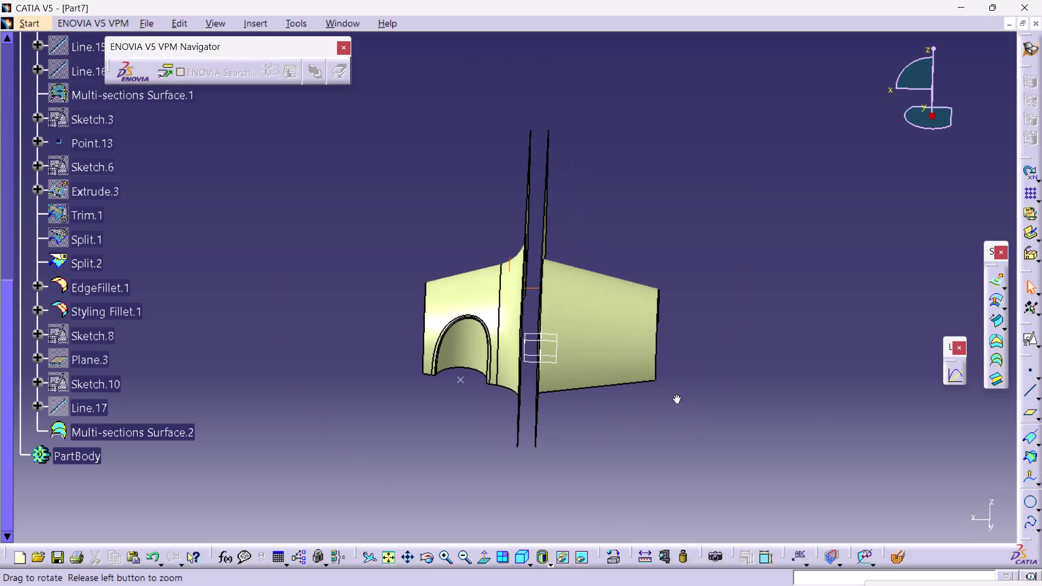
middle_drag(676, 395, 777, 384)
right_drag(695, 393, 718, 389)
right_drag(719, 389, 730, 389)
right_click(743, 389)
middle_drag(679, 445, 718, 440)
right_drag(681, 445, 717, 440)
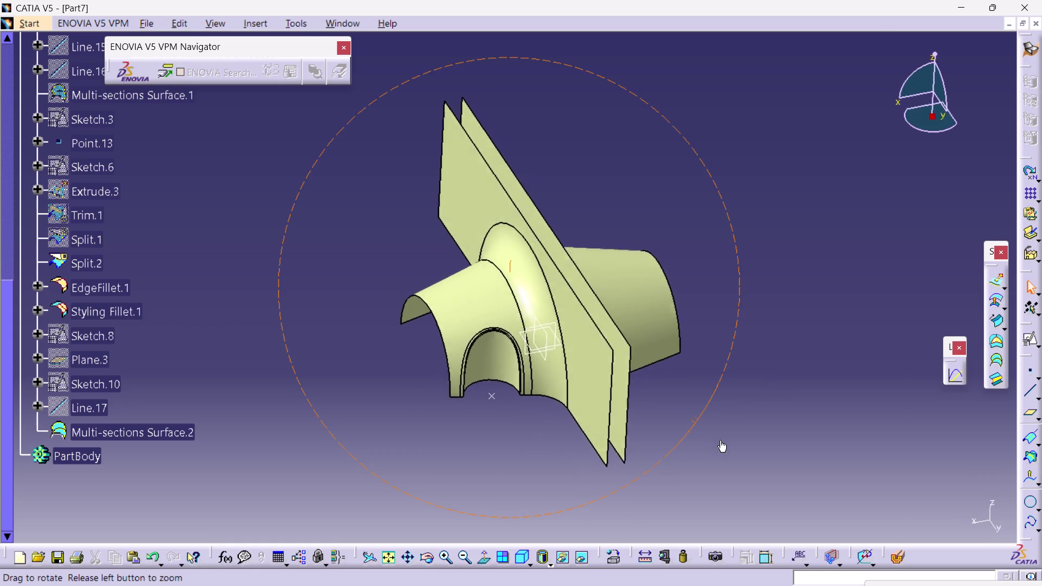
right_drag(718, 440, 771, 423)
middle_drag(718, 440, 770, 423)
middle_drag(696, 205, 706, 210)
right_drag(698, 206, 705, 210)
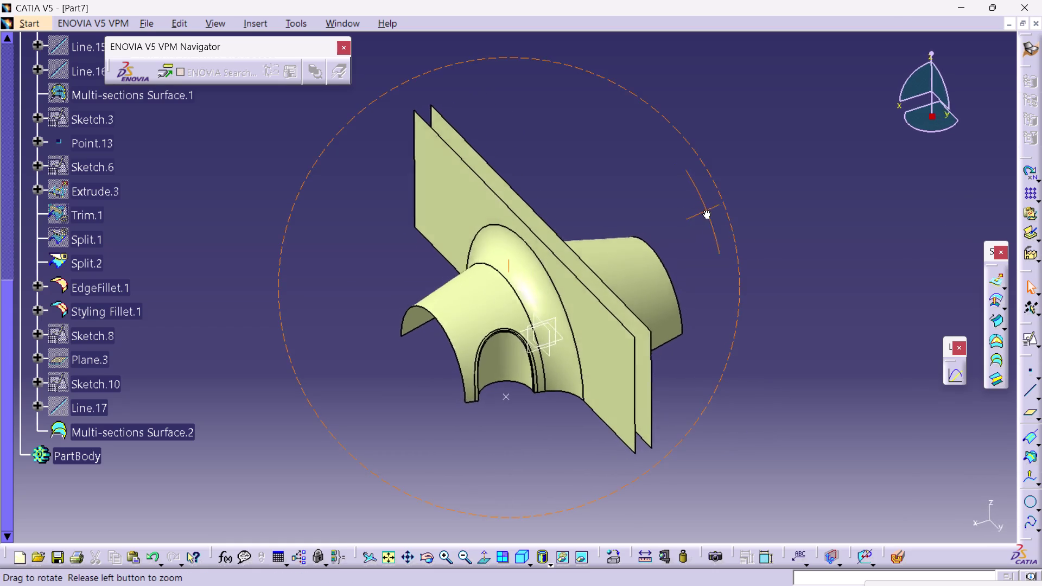
middle_drag(706, 210, 769, 199)
right_drag(706, 210, 769, 199)
click(695, 326)
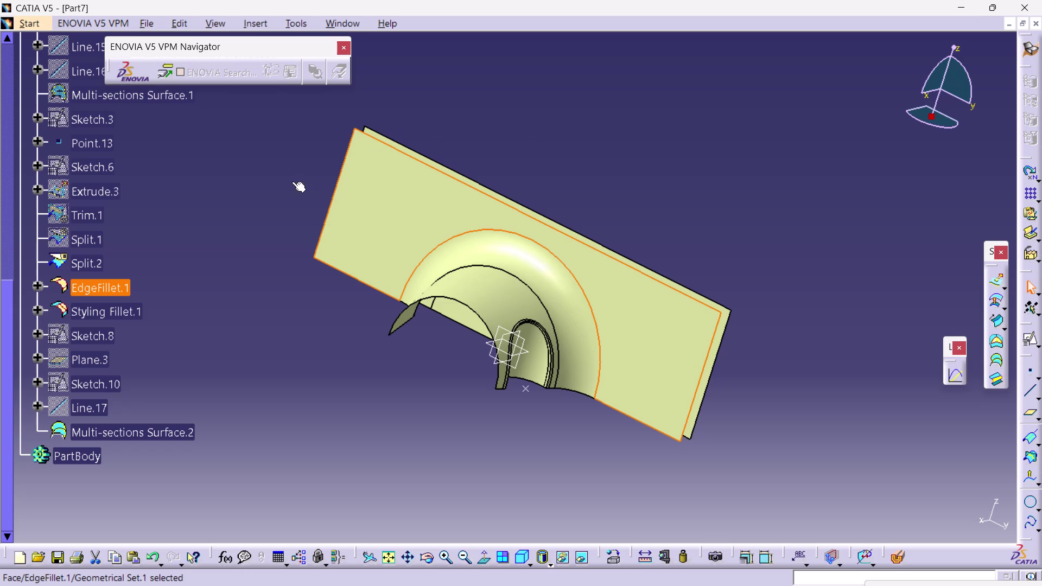
click(245, 318)
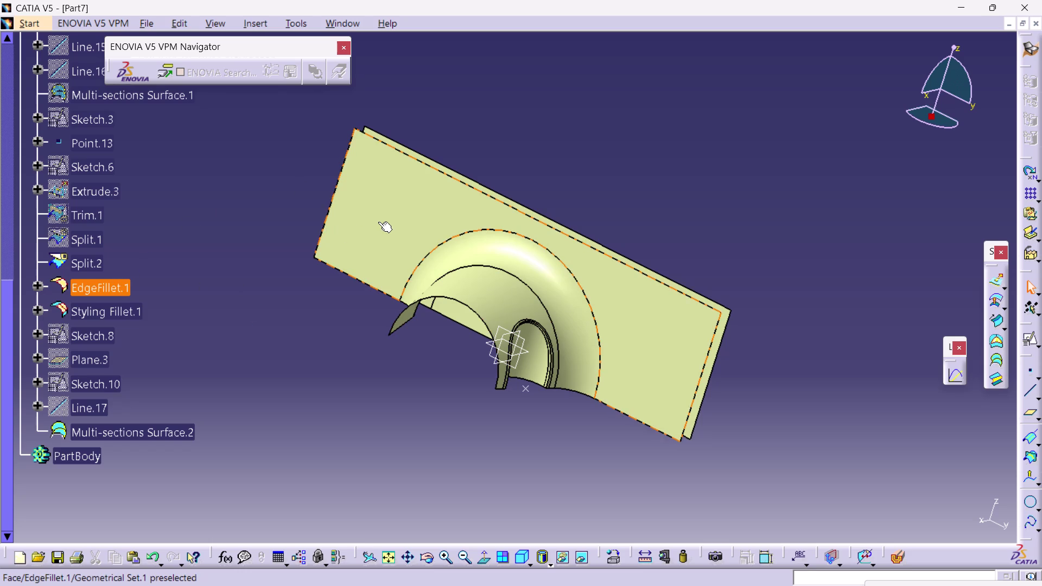
click(385, 219)
double_click(109, 290)
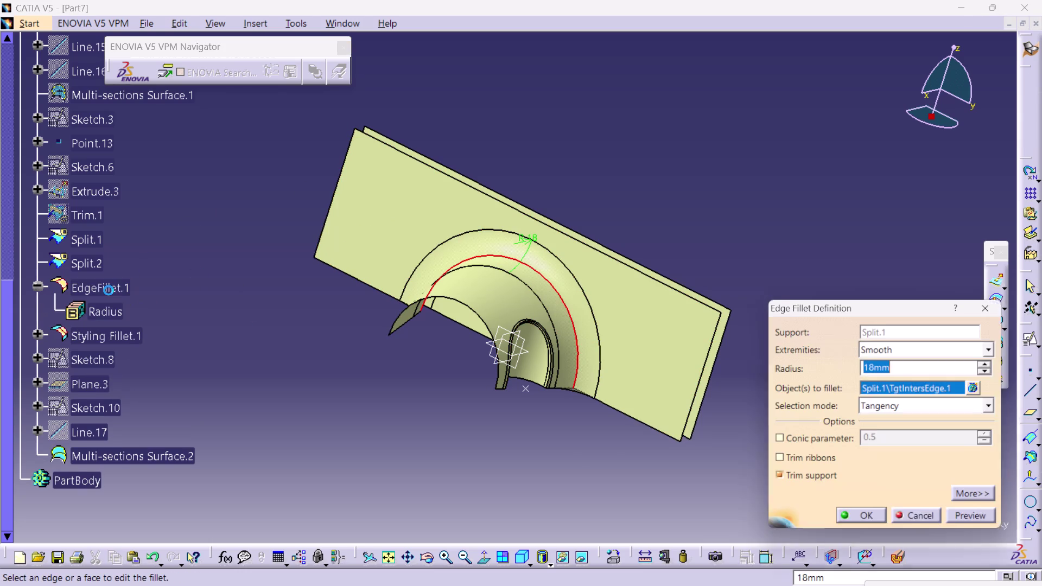
click(988, 303)
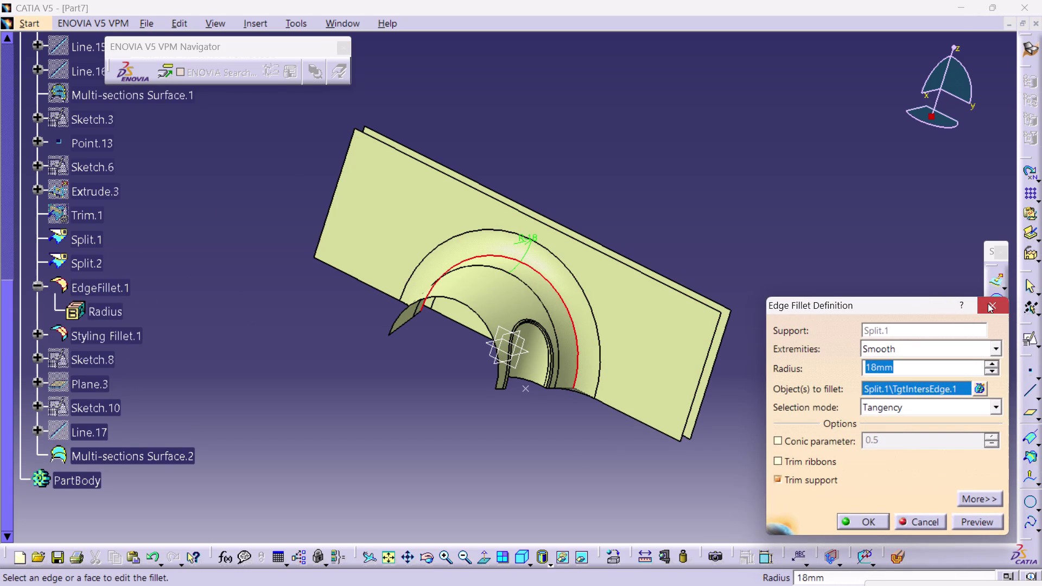
click(288, 340)
click(352, 236)
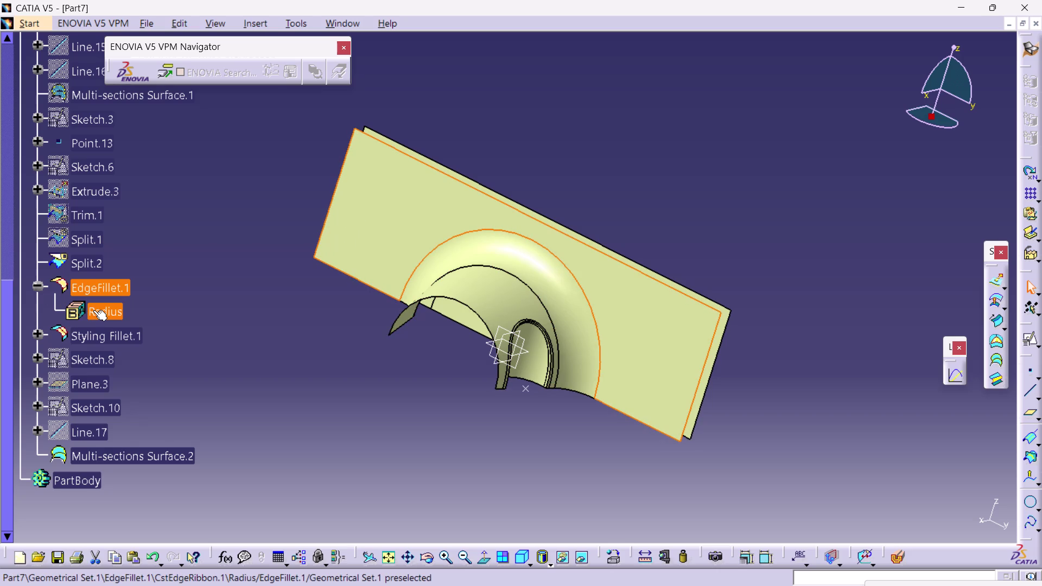
click(286, 364)
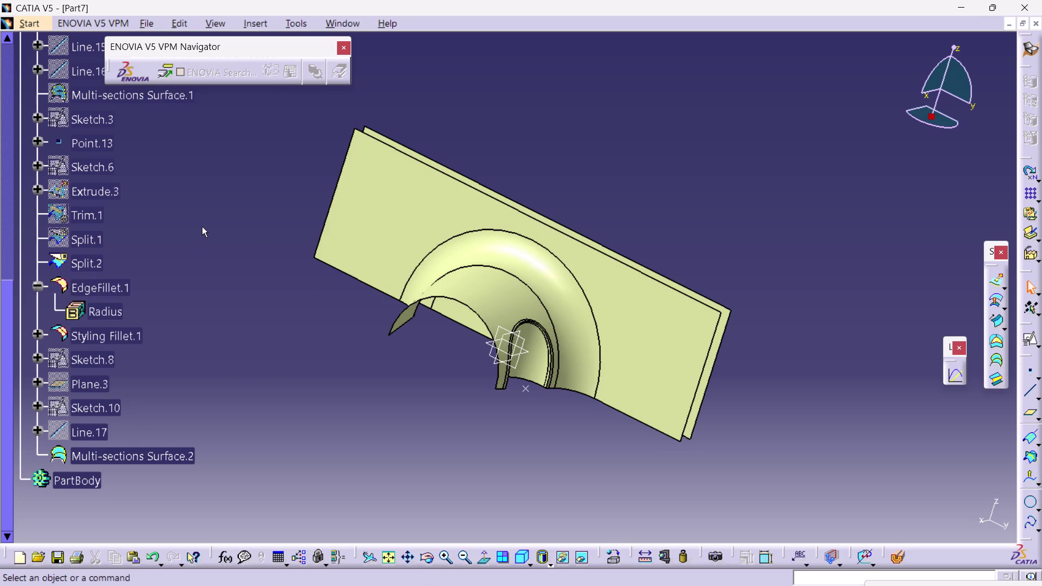
scroll(up, 3)
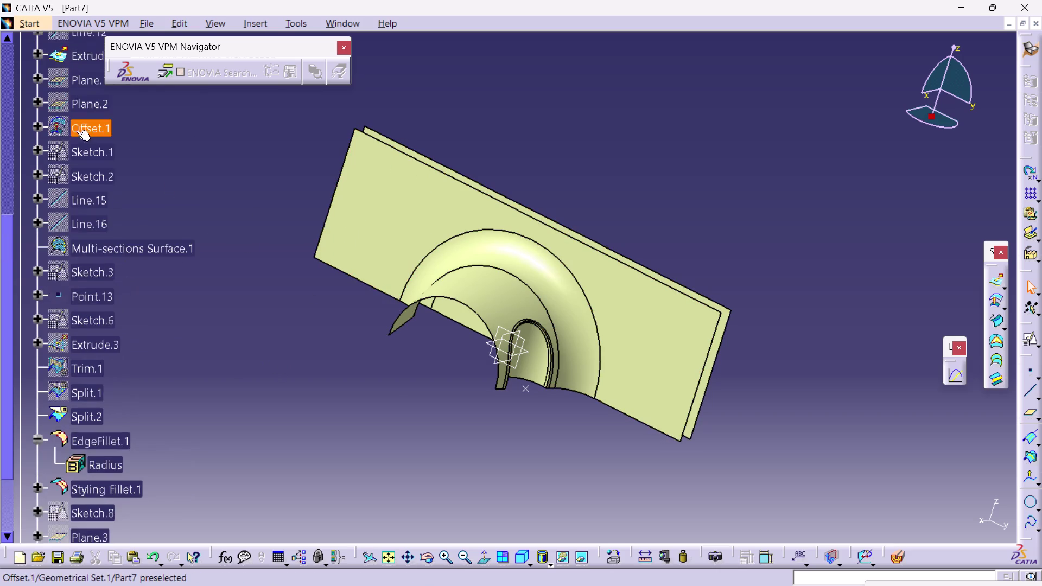
Open the Extrude.2 definition from the tree, showing Line.12 extruded by 240 mm.
scroll(up, 3)
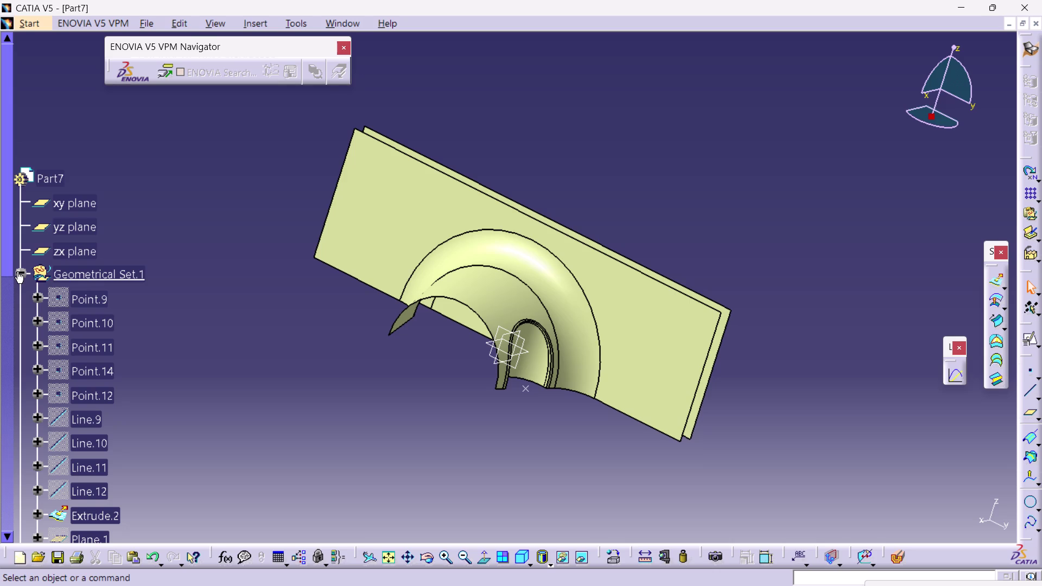
scroll(down, 3)
scroll(down, 3)
scroll(down, 3)
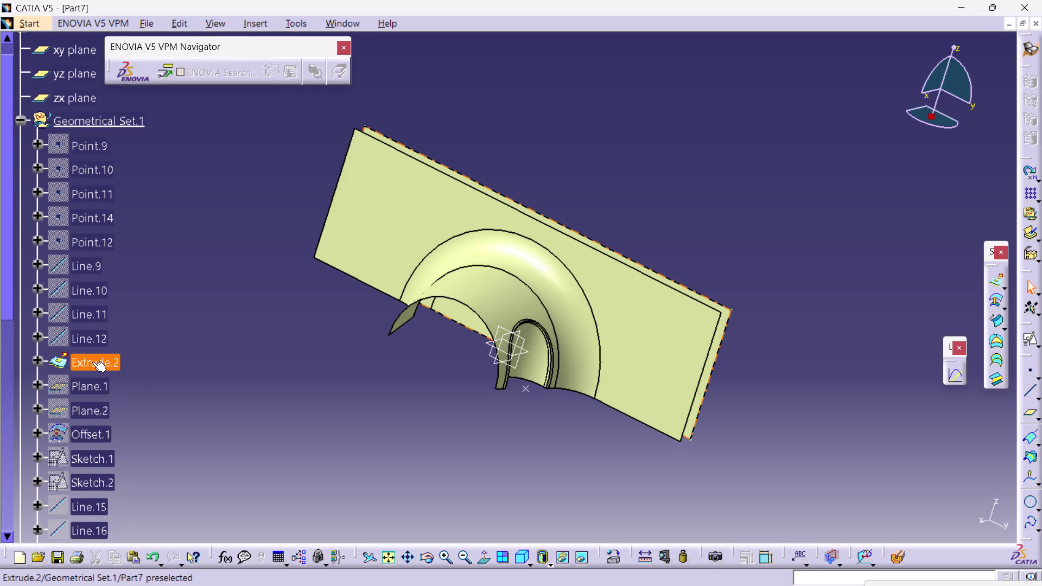
middle_drag(803, 407, 687, 408)
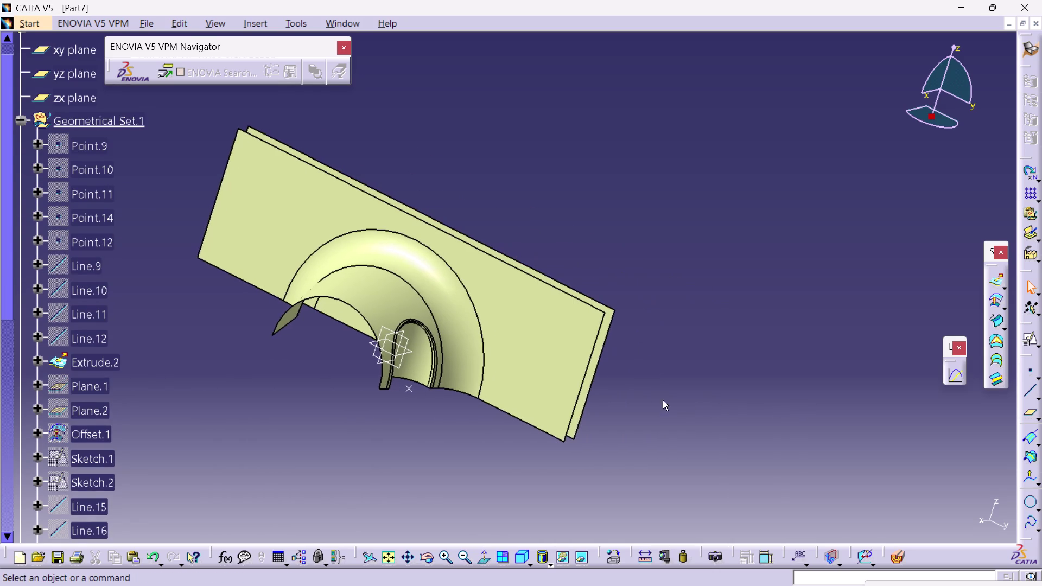
double_click(104, 360)
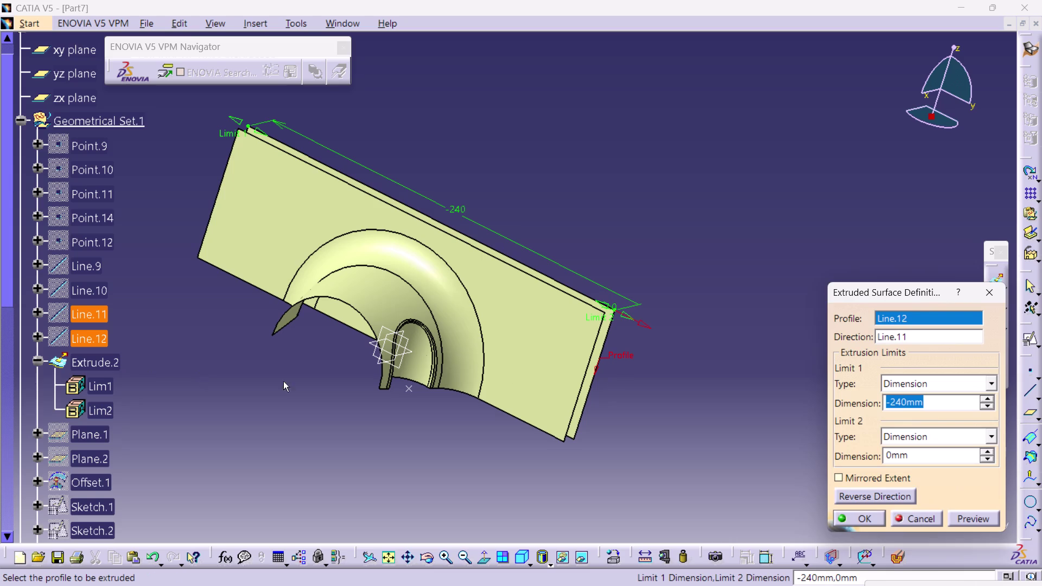
Collapse the Extrude.2 branch and view the model from front and another standard side.
click(996, 294)
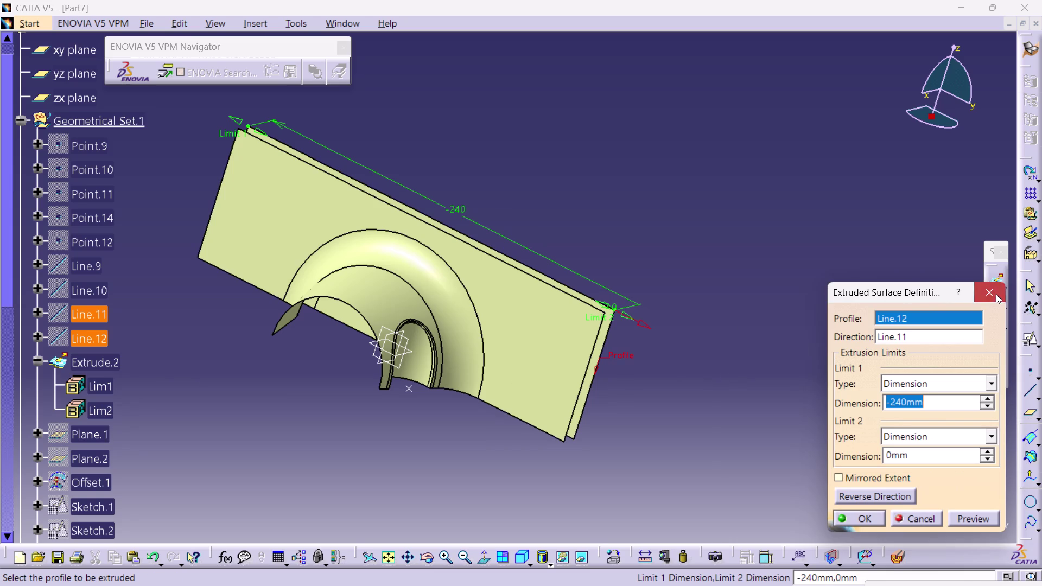
double_click(99, 360)
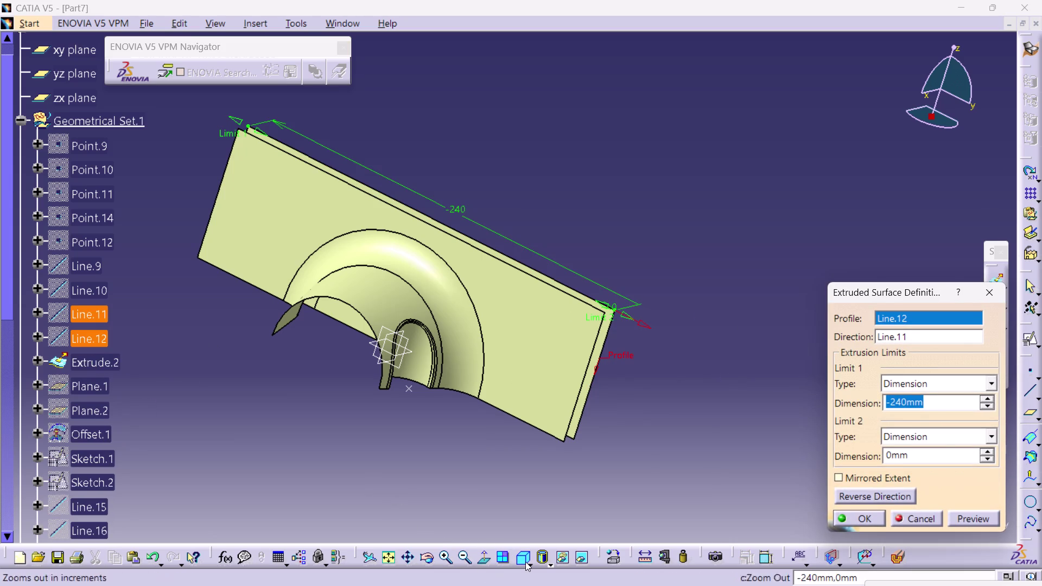
click(531, 562)
click(540, 467)
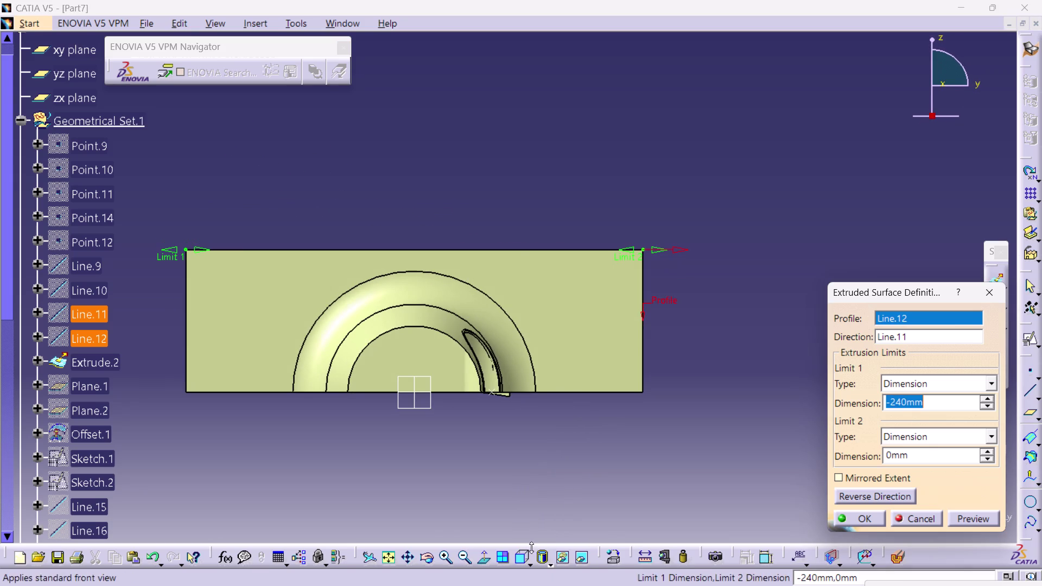
click(532, 567)
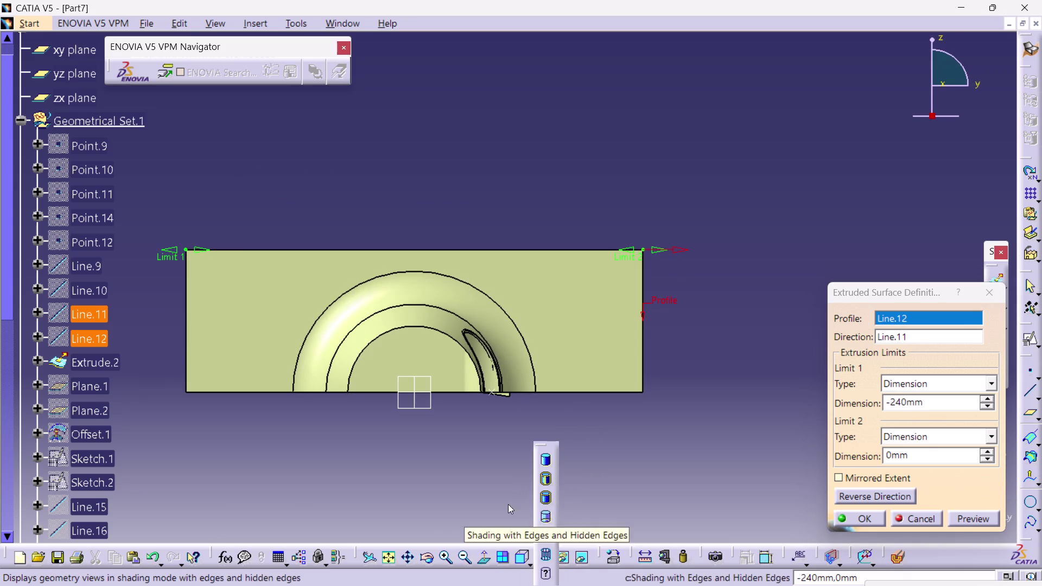
click(500, 496)
click(528, 566)
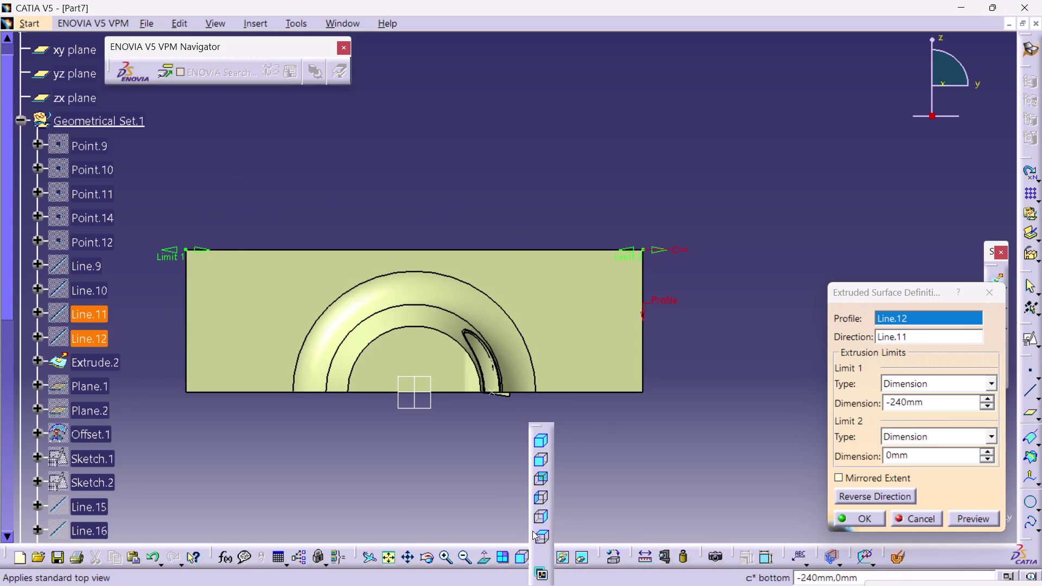
click(533, 521)
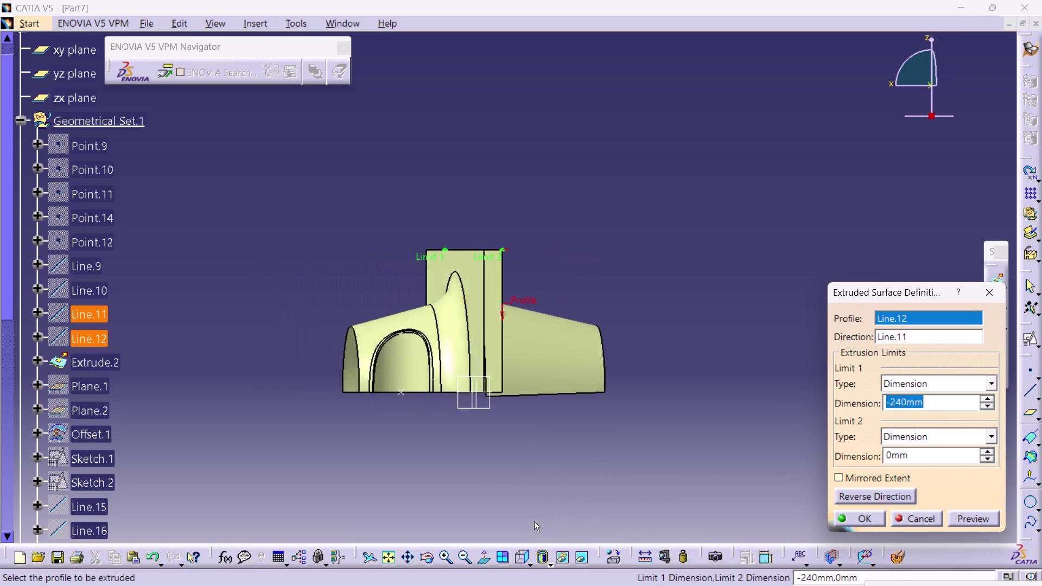
View the model from the left and front, then cancel the extrusion definition unchanged.
click(529, 565)
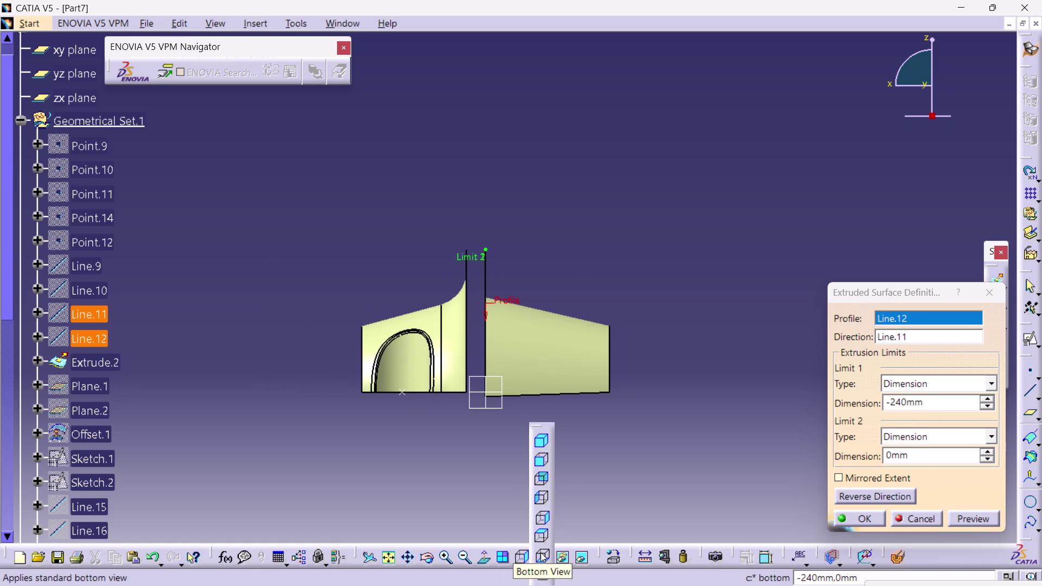
click(539, 503)
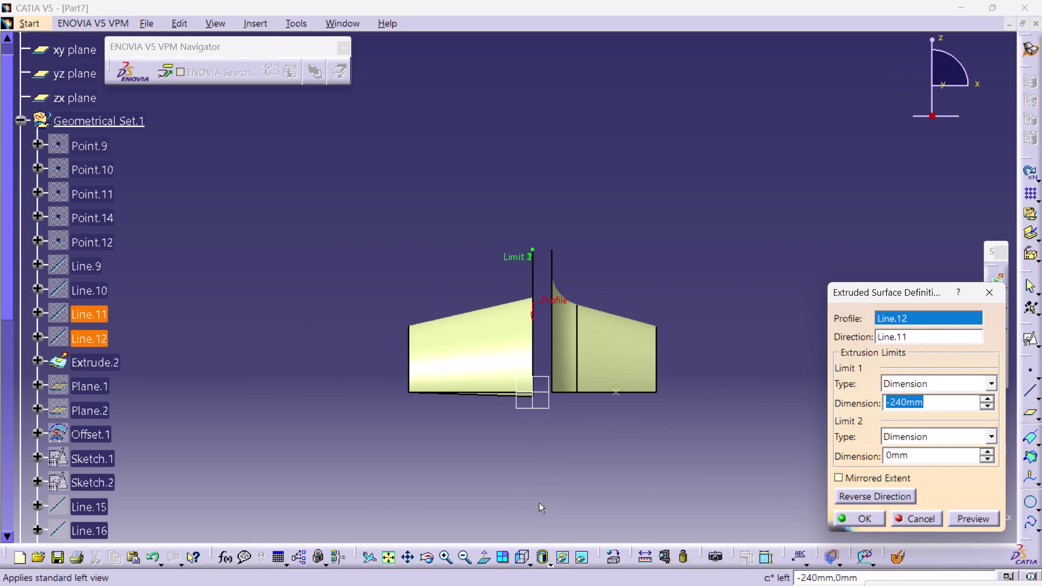
click(529, 561)
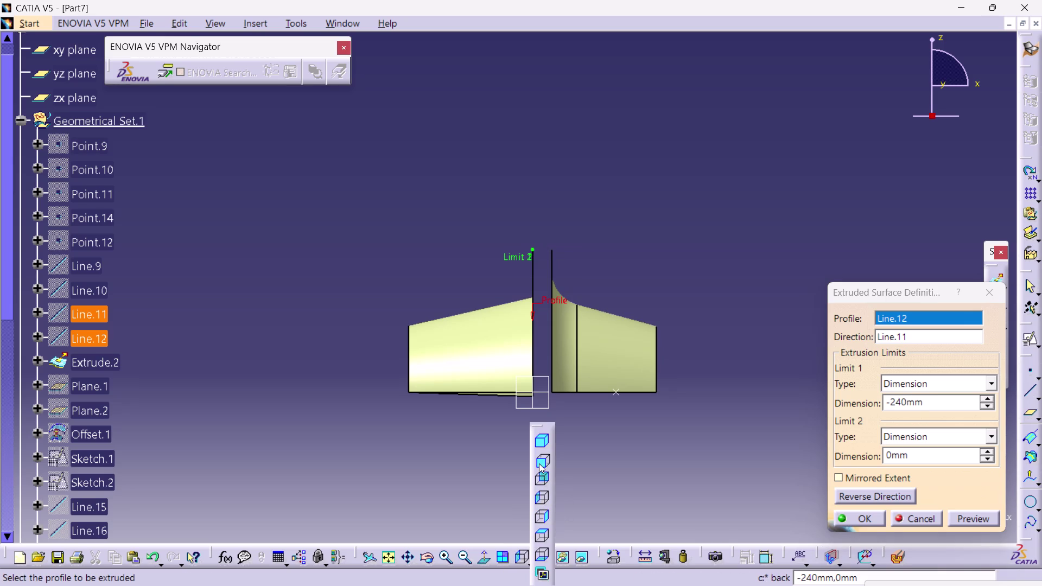
click(539, 464)
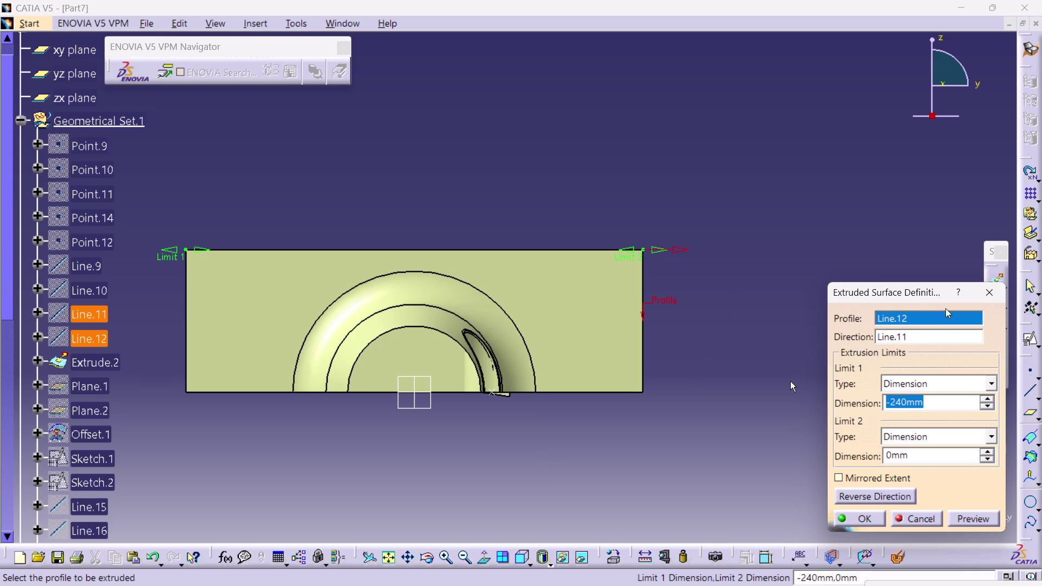
click(988, 292)
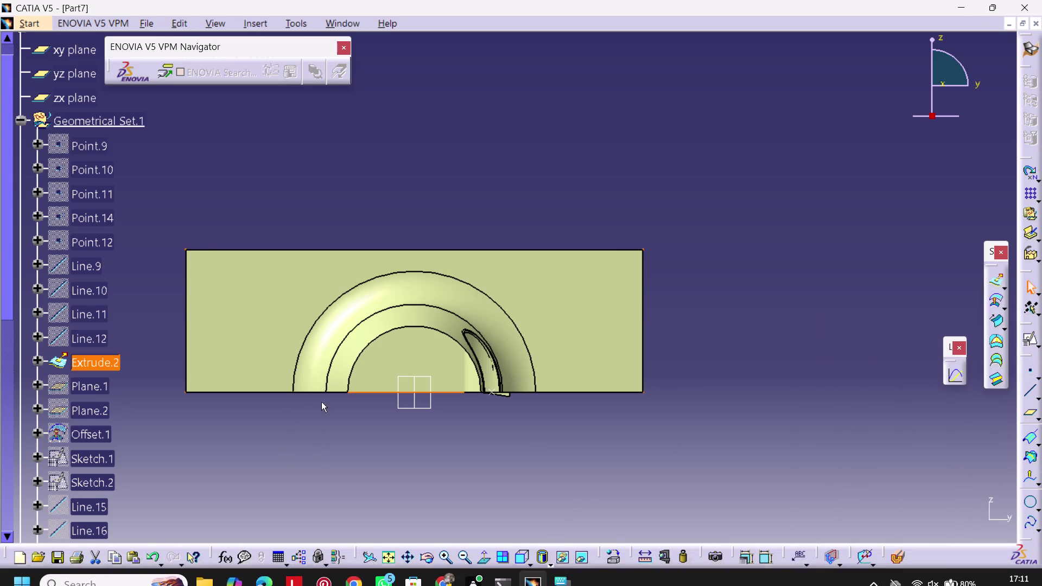
middle_drag(309, 461, 495, 299)
right_drag(309, 461, 485, 302)
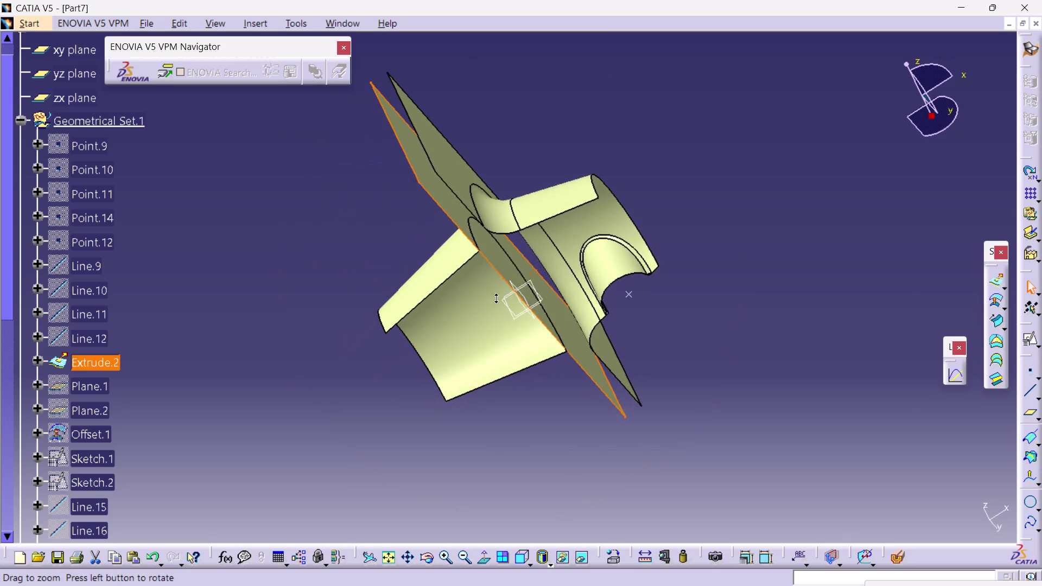
middle_drag(495, 298, 391, 354)
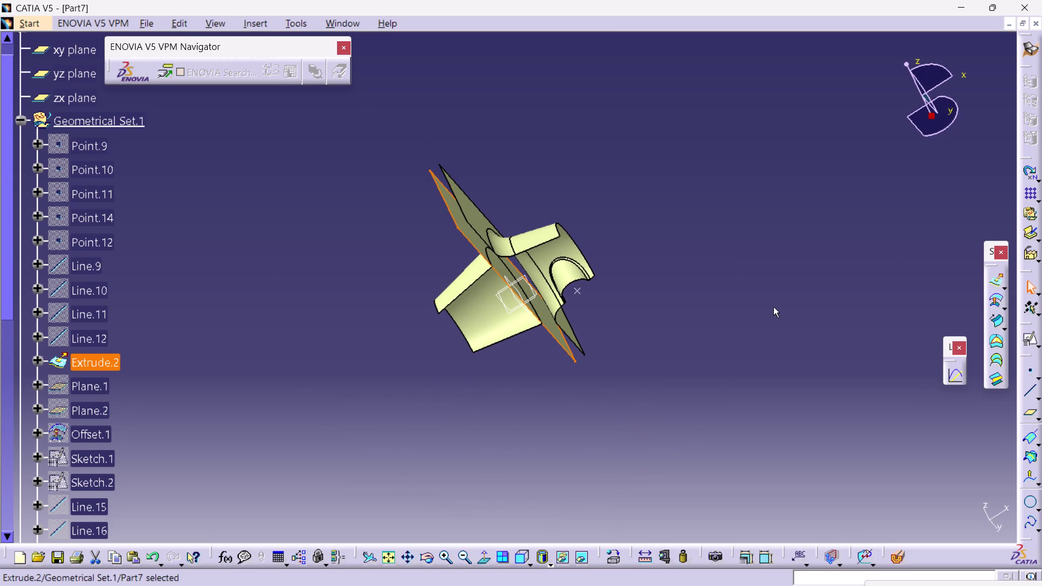
middle_drag(775, 305, 519, 388)
right_drag(775, 304, 519, 387)
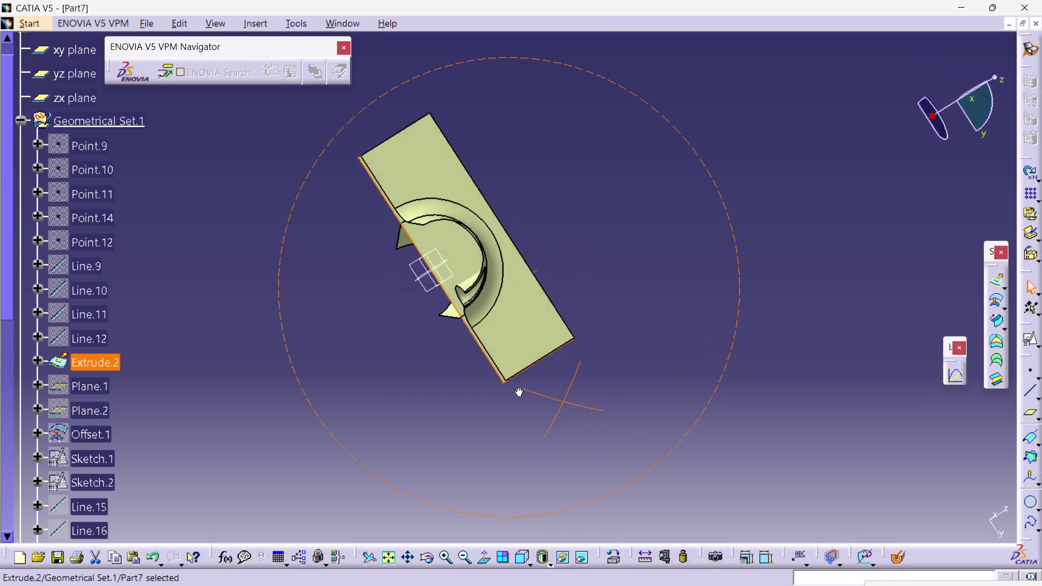
middle_drag(519, 387, 812, 305)
right_drag(519, 388, 811, 305)
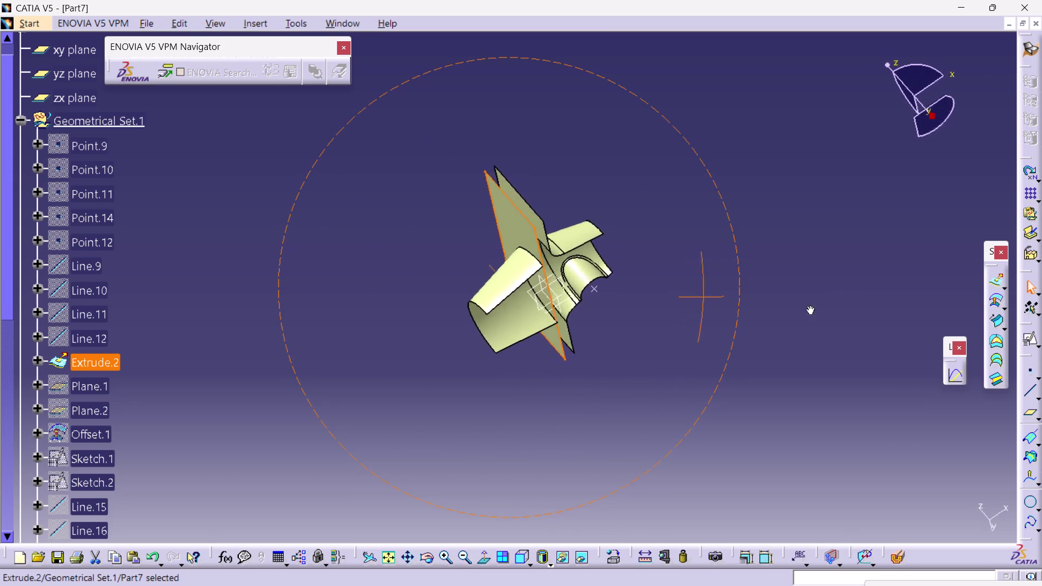
middle_drag(811, 305, 637, 404)
right_drag(812, 305, 638, 404)
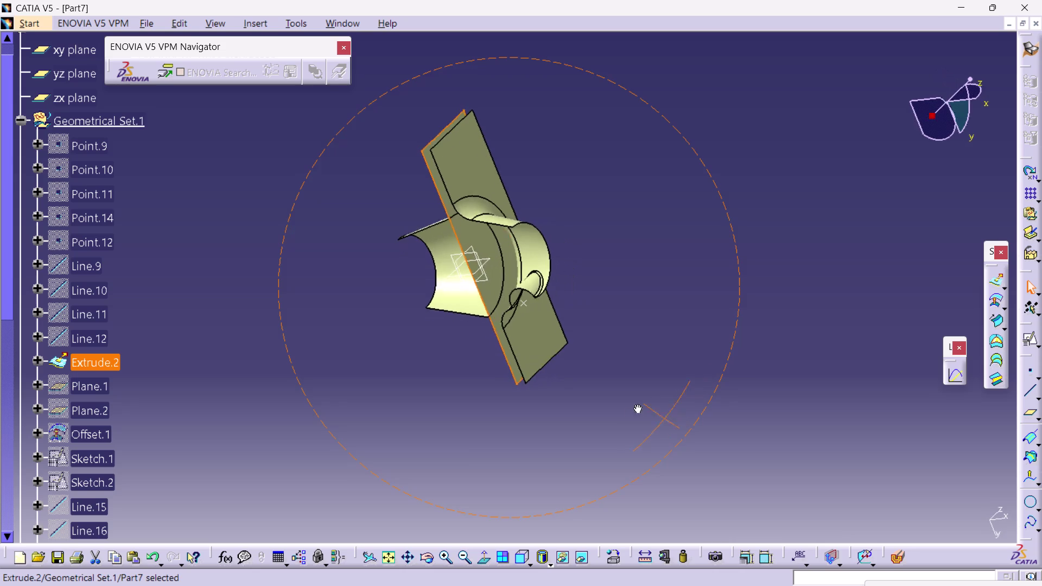
right_drag(637, 404, 628, 408)
middle_drag(637, 404, 628, 397)
click(388, 560)
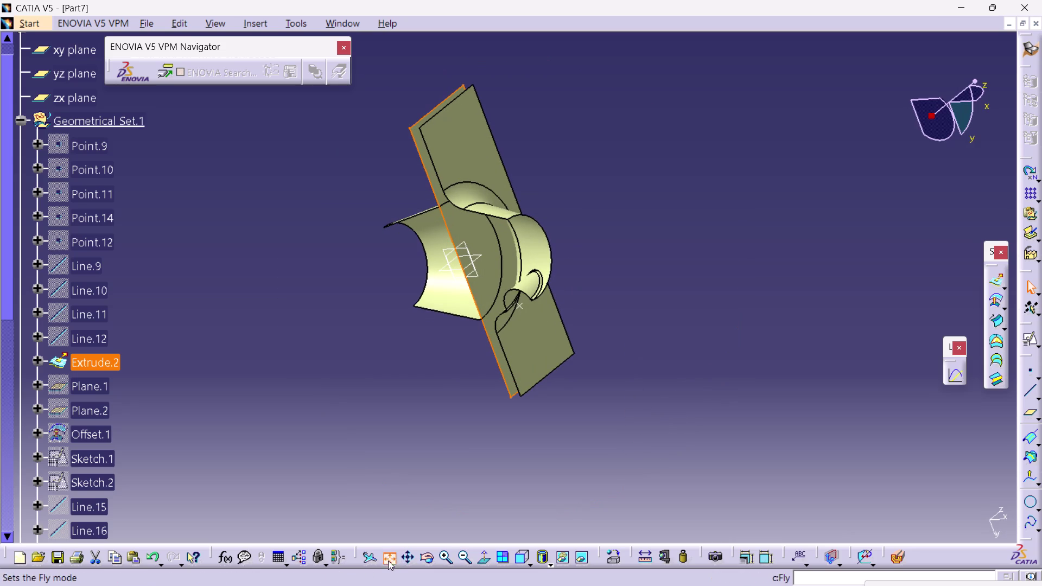
click(528, 564)
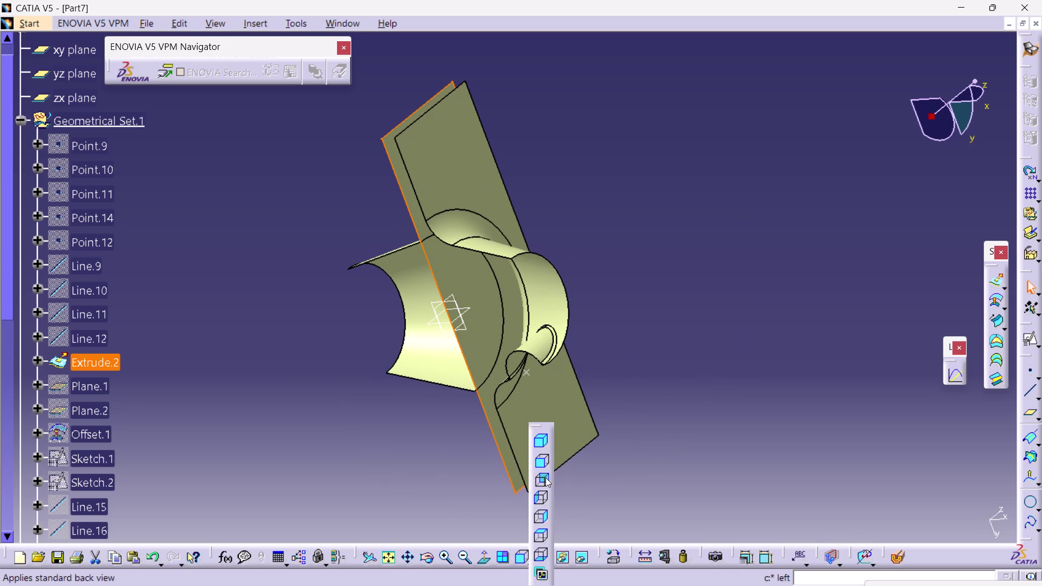
click(543, 460)
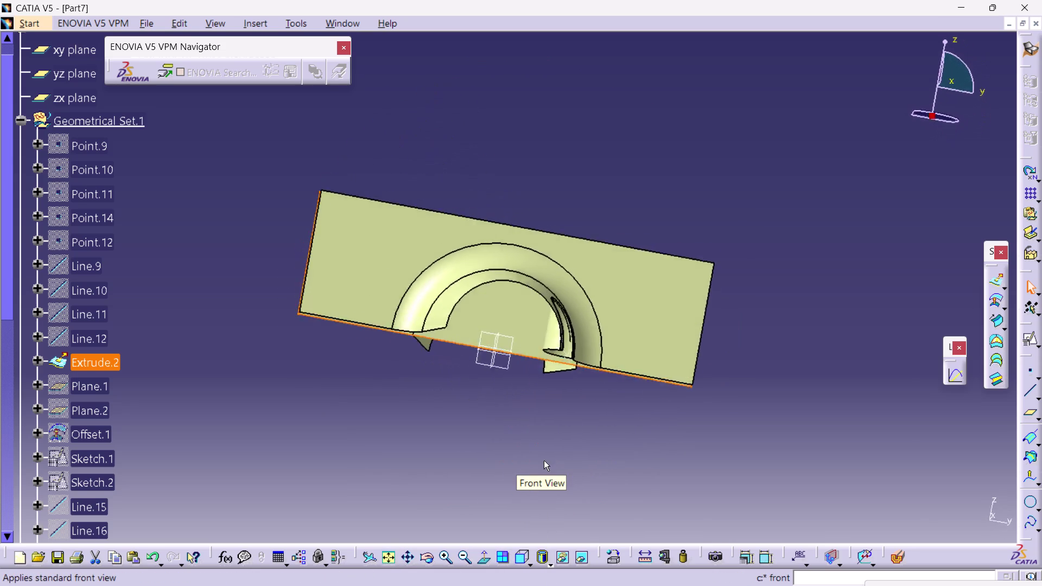
click(528, 565)
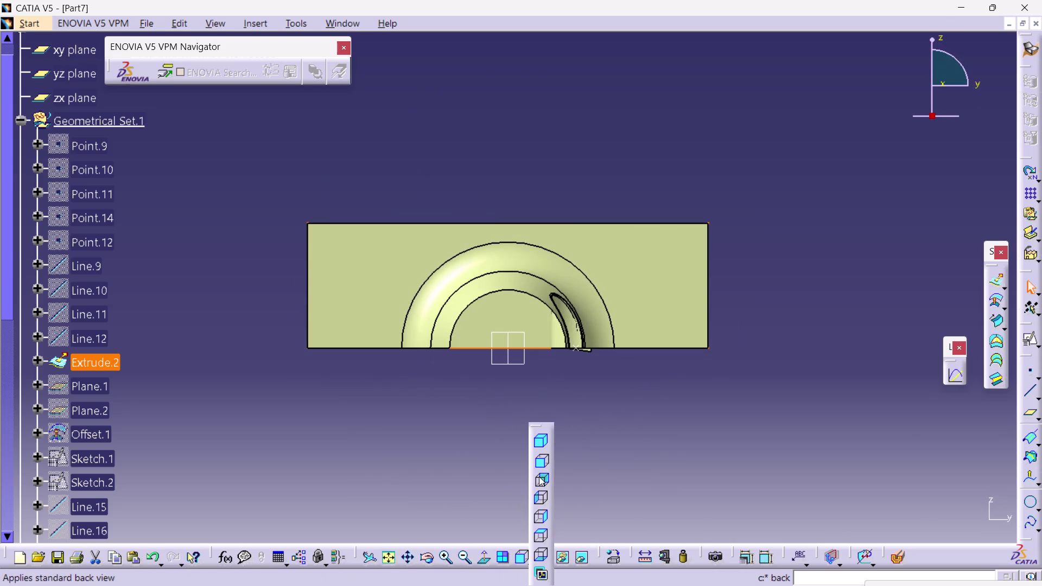
click(539, 476)
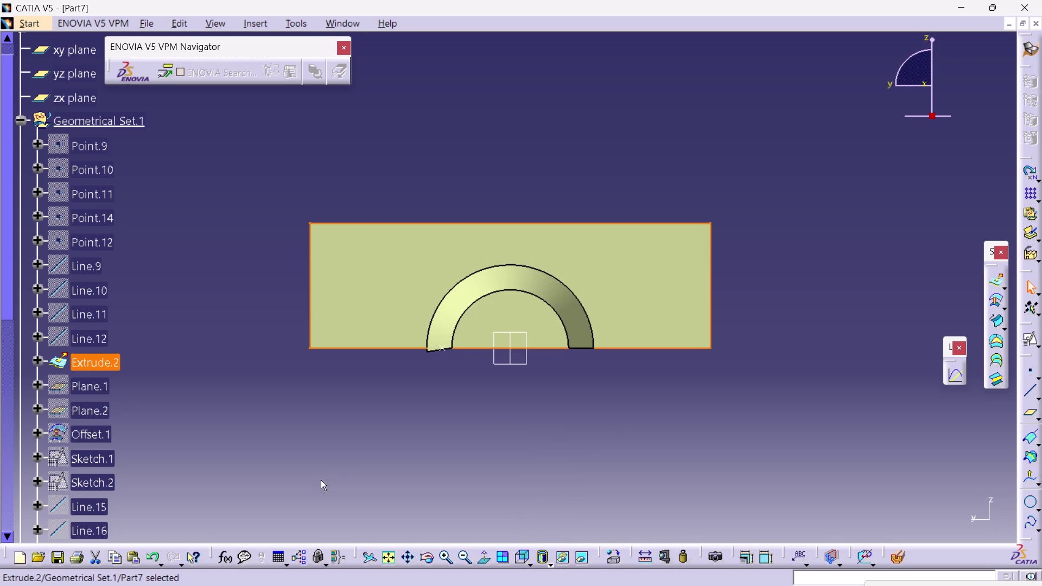
click(196, 307)
click(373, 278)
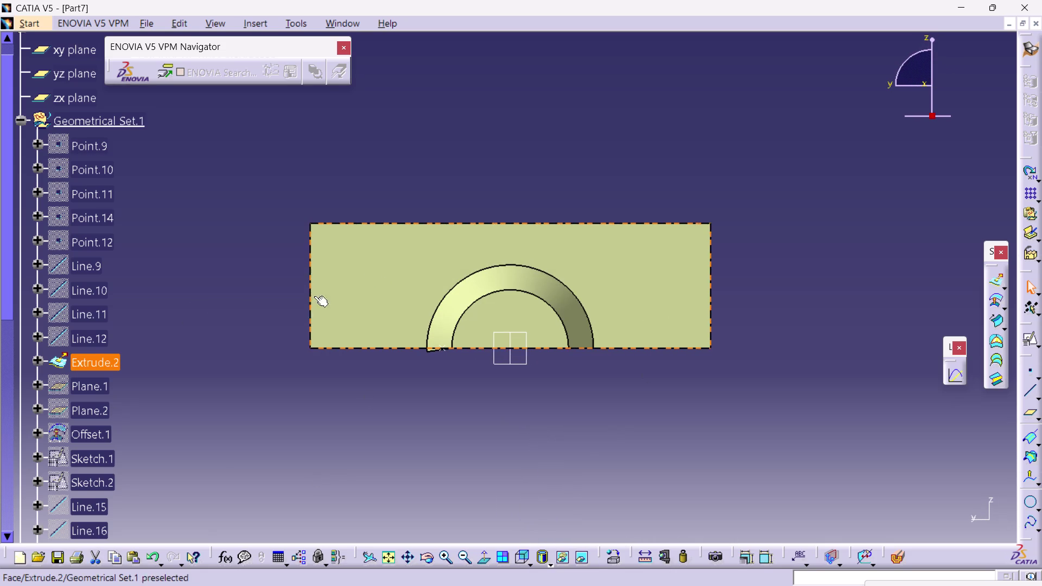
double_click(83, 360)
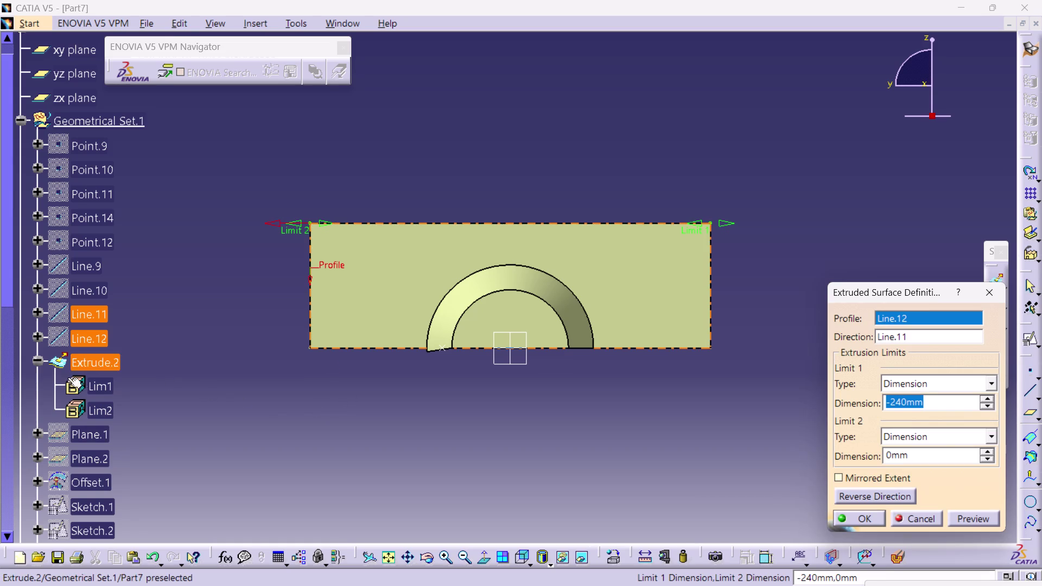
Briefly open the extrusion definition and close it.
click(174, 394)
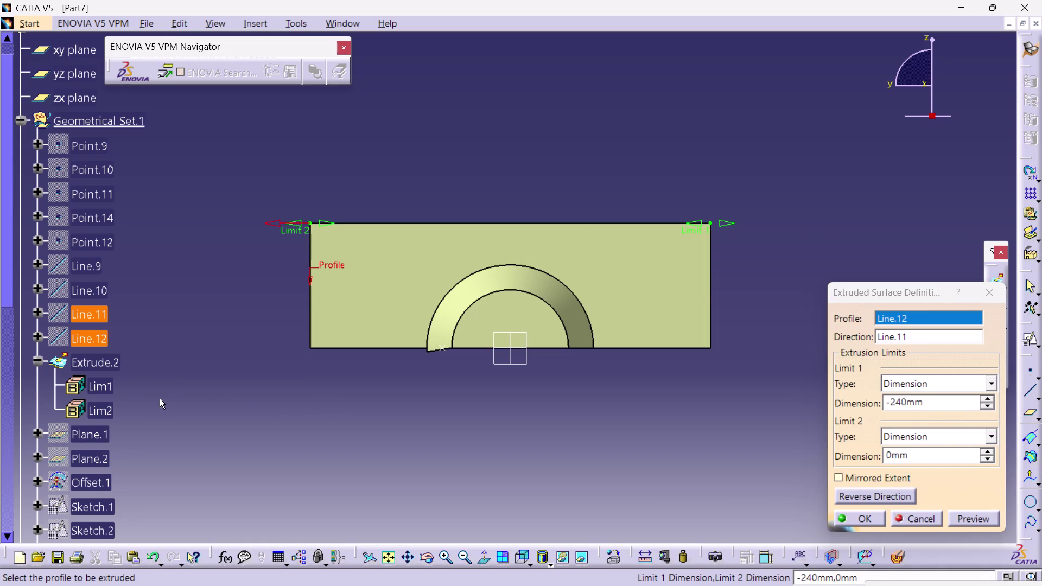
double_click(103, 410)
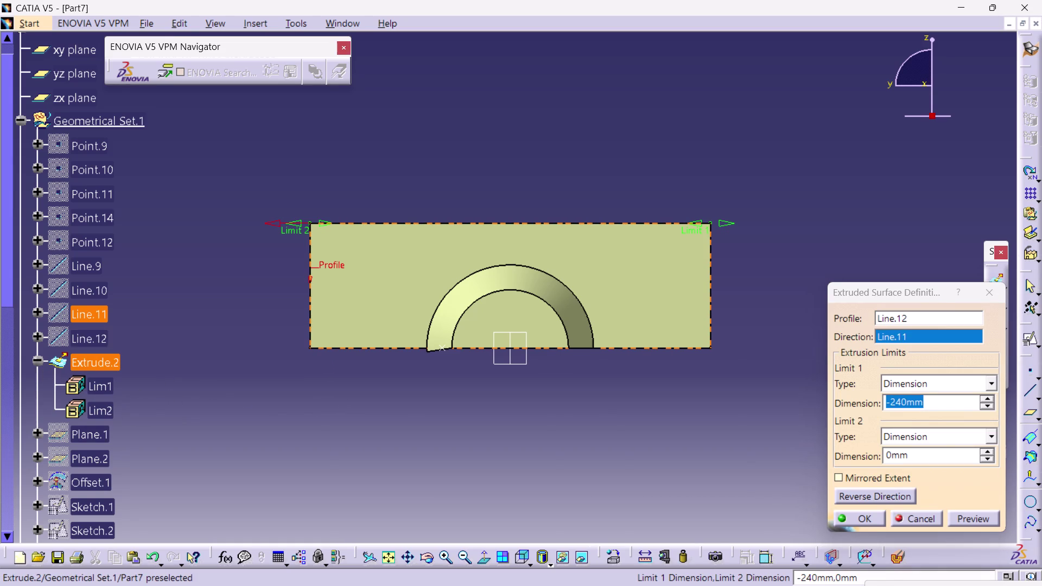
click(176, 398)
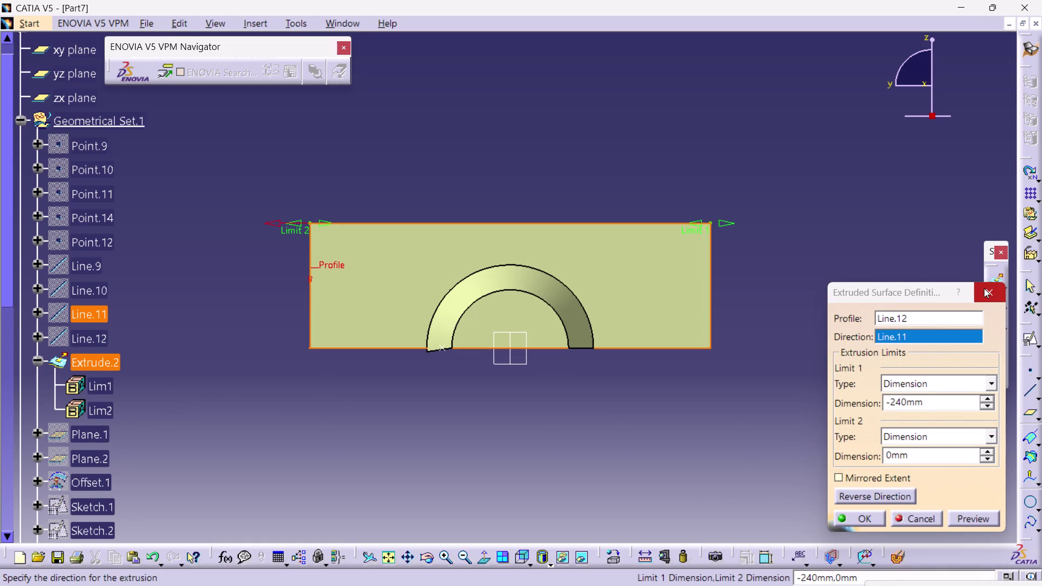
click(984, 288)
Open two sketches, including Sketch.3, and exit each back to the part.
scroll(down, 3)
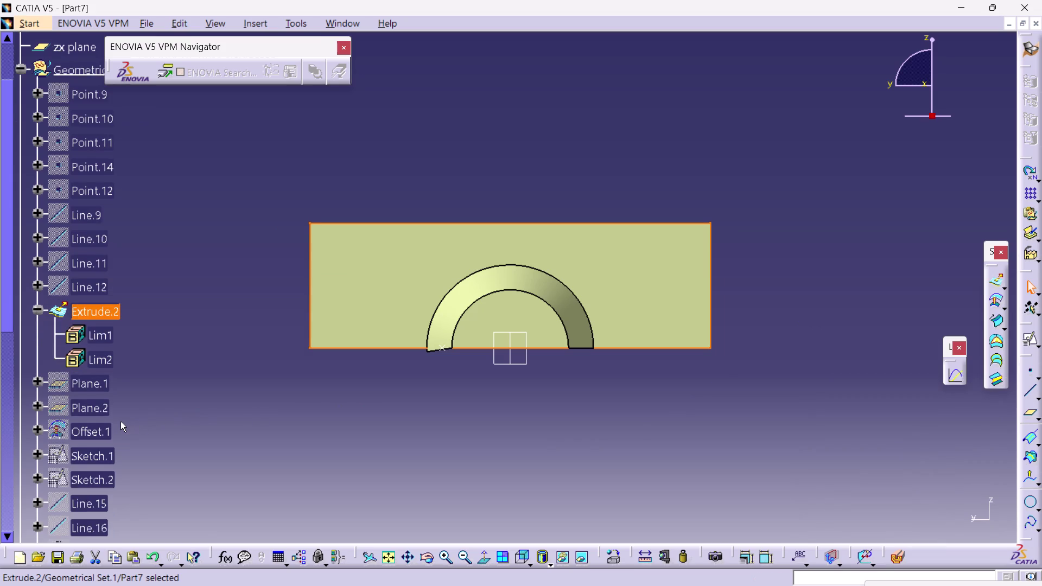
scroll(down, 3)
scroll(down, 3)
scroll(down, 3)
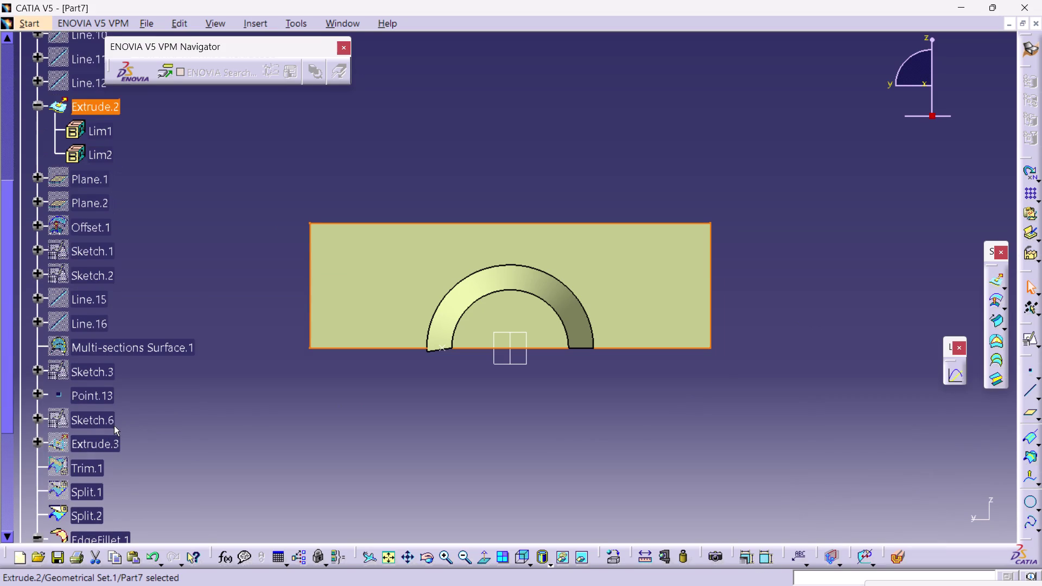
click(89, 425)
double_click(88, 424)
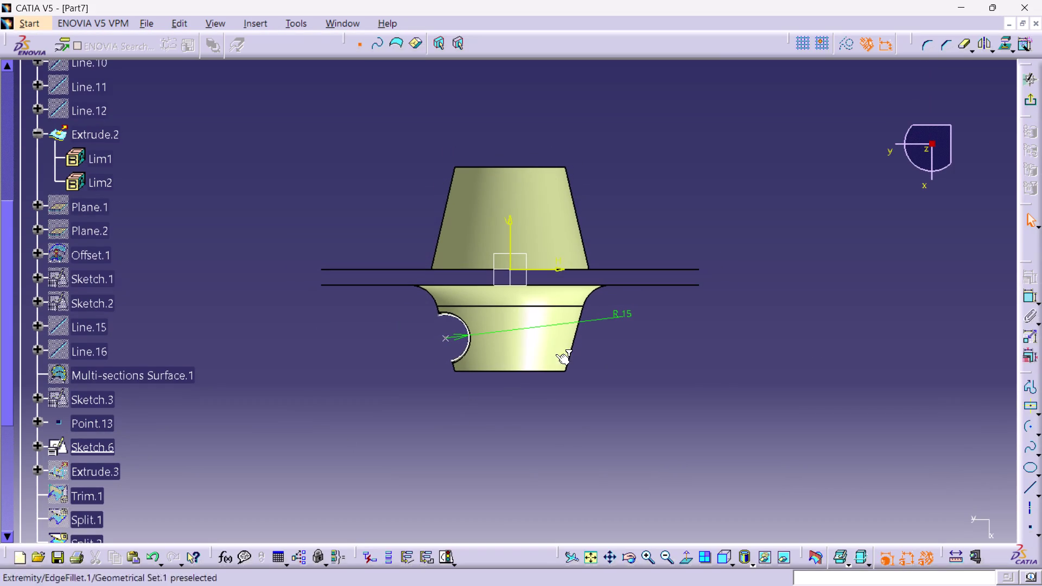
click(1030, 98)
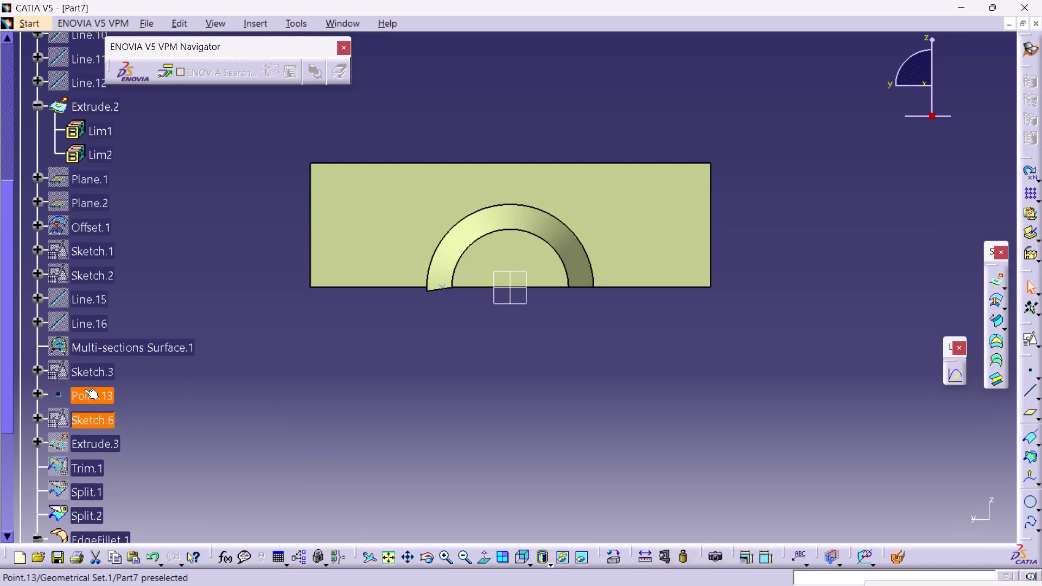
double_click(93, 369)
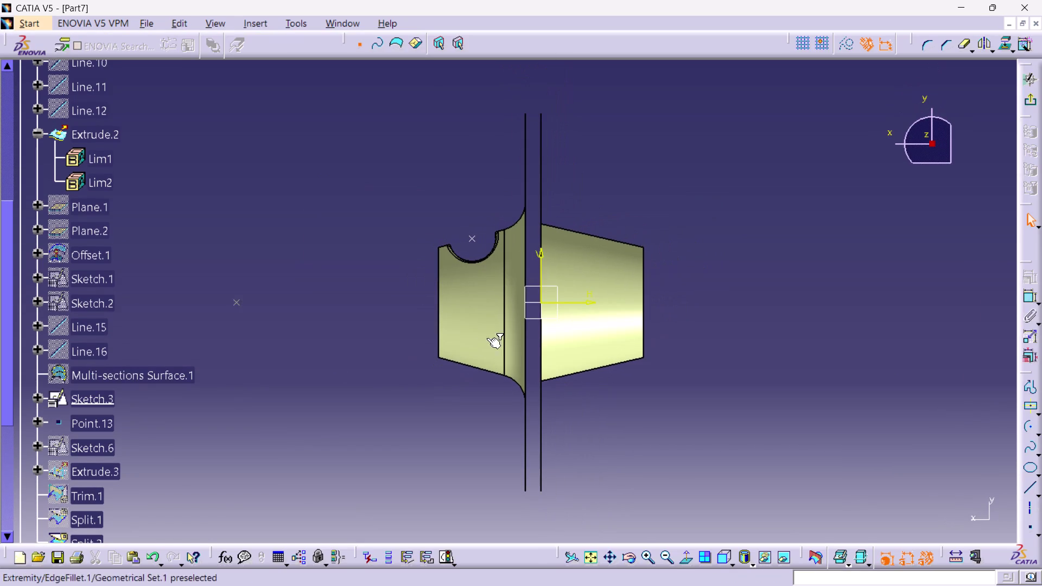
click(1031, 100)
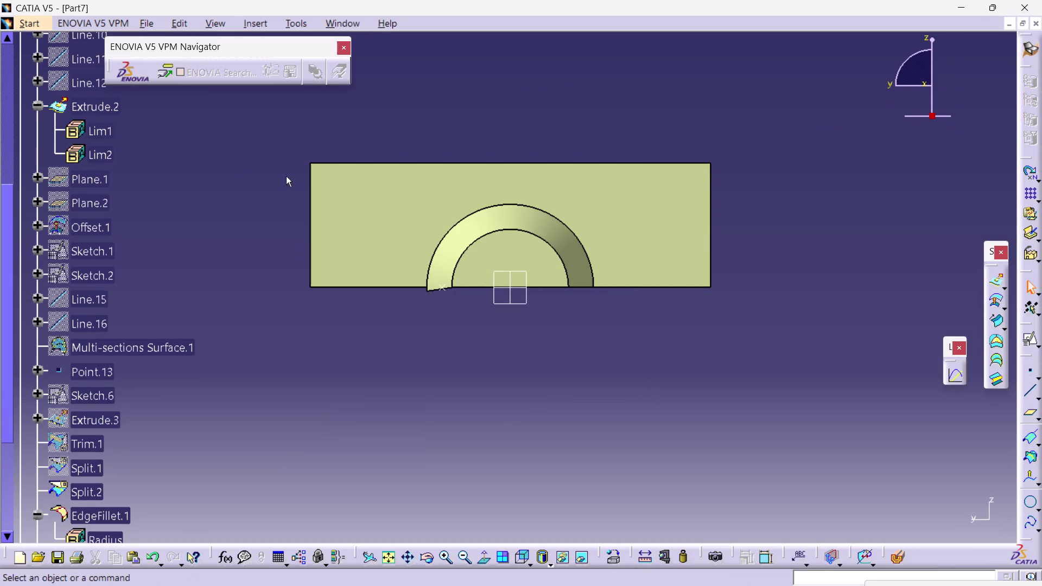
Collapse and re-expand Geometrical Set.1 in the specification tree.
scroll(up, 3)
scroll(up, 3)
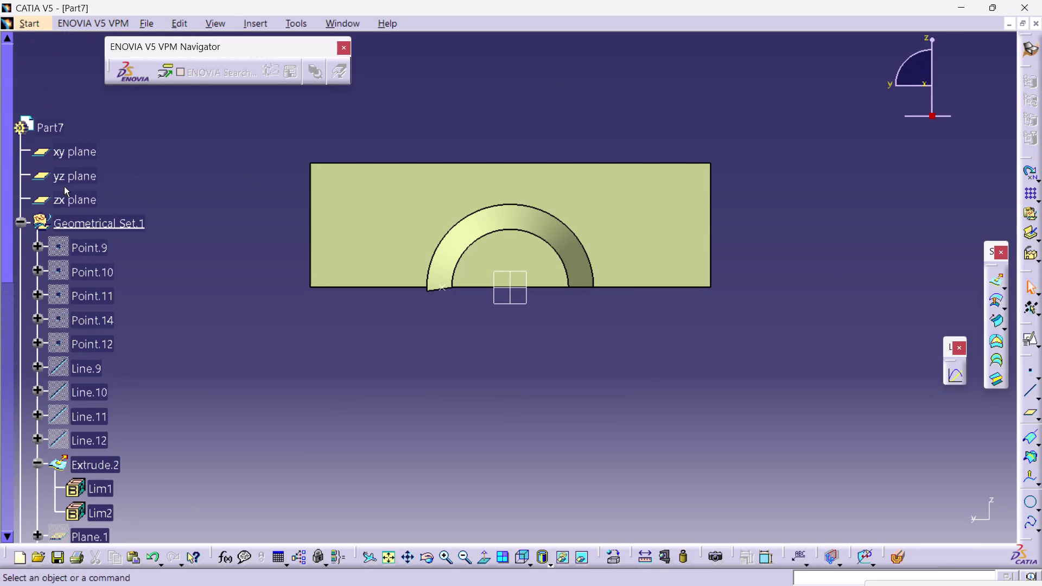
double_click(78, 218)
double_click(79, 218)
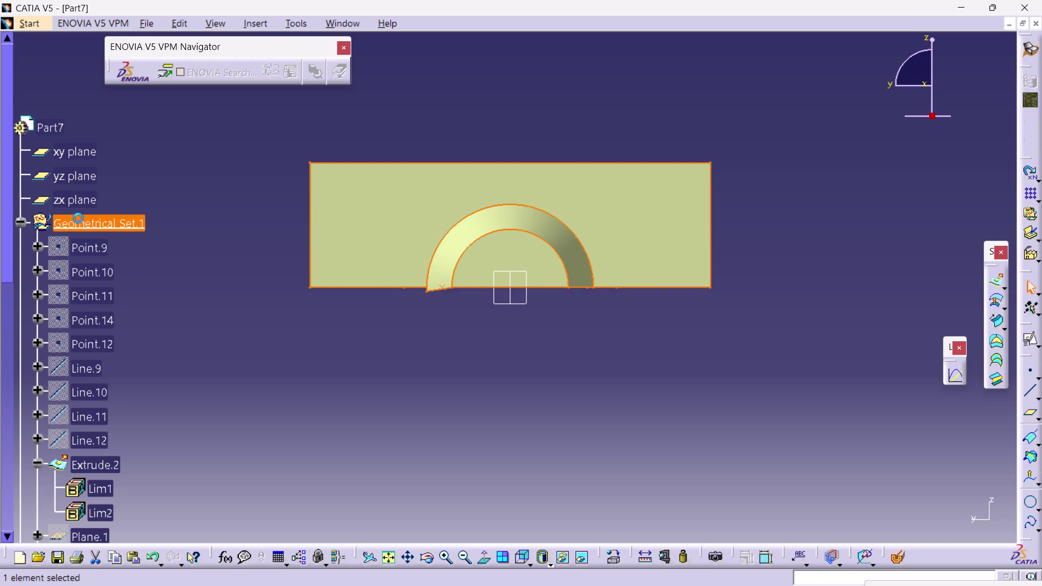
double_click(79, 221)
double_click(80, 221)
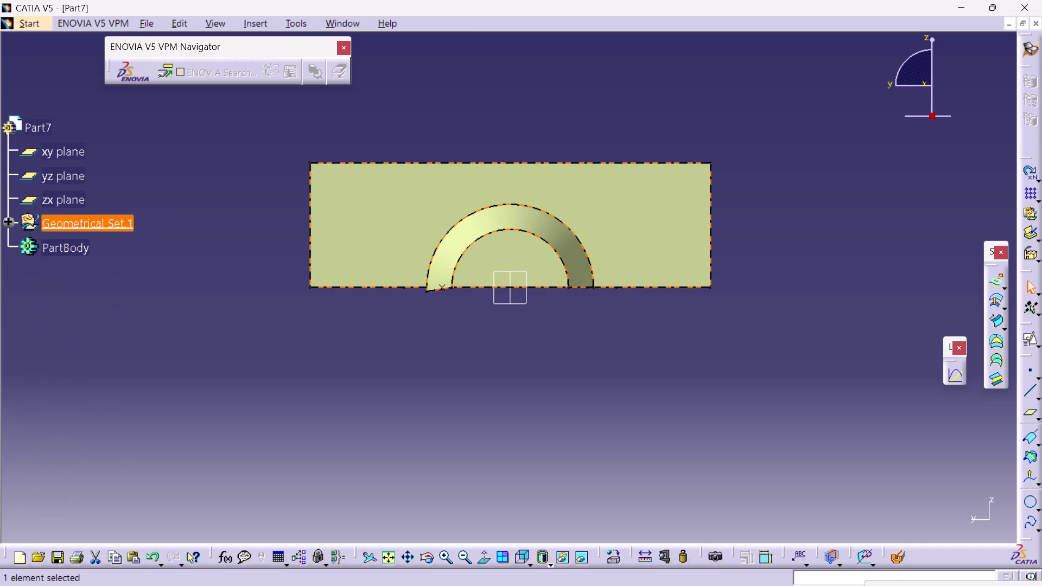
right_click(79, 221)
click(169, 153)
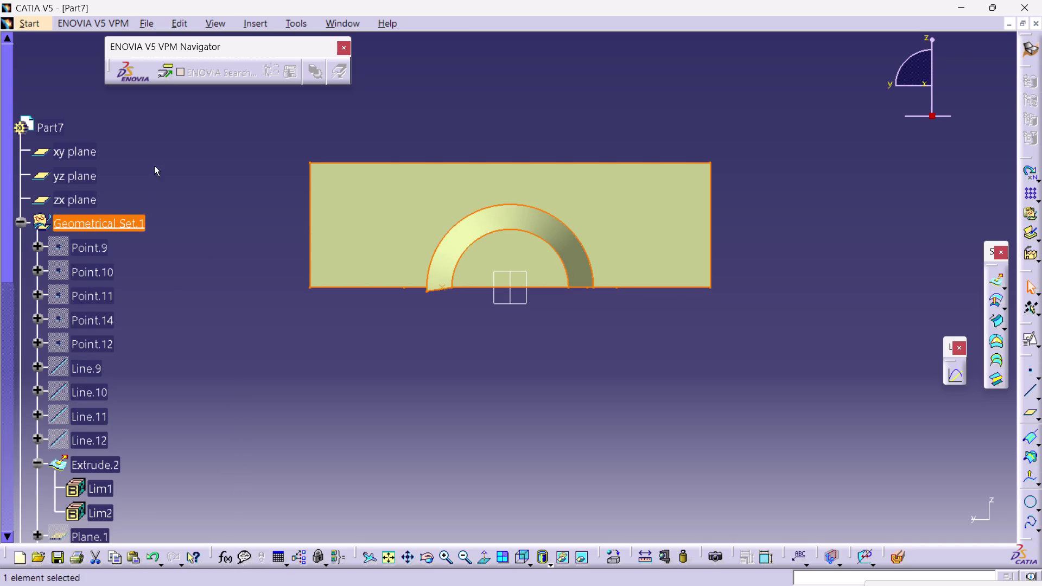
Reopen Extrude.2's definition, showing limits of -240 mm and 0 mm.
scroll(down, 3)
scroll(down, 3)
click(173, 242)
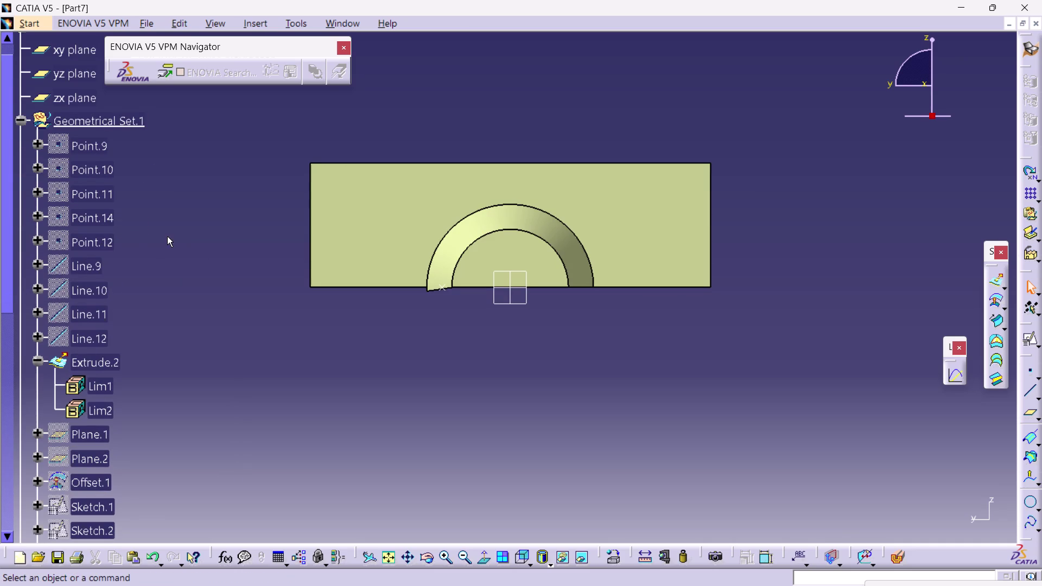
scroll(down, 3)
scroll(down, 3)
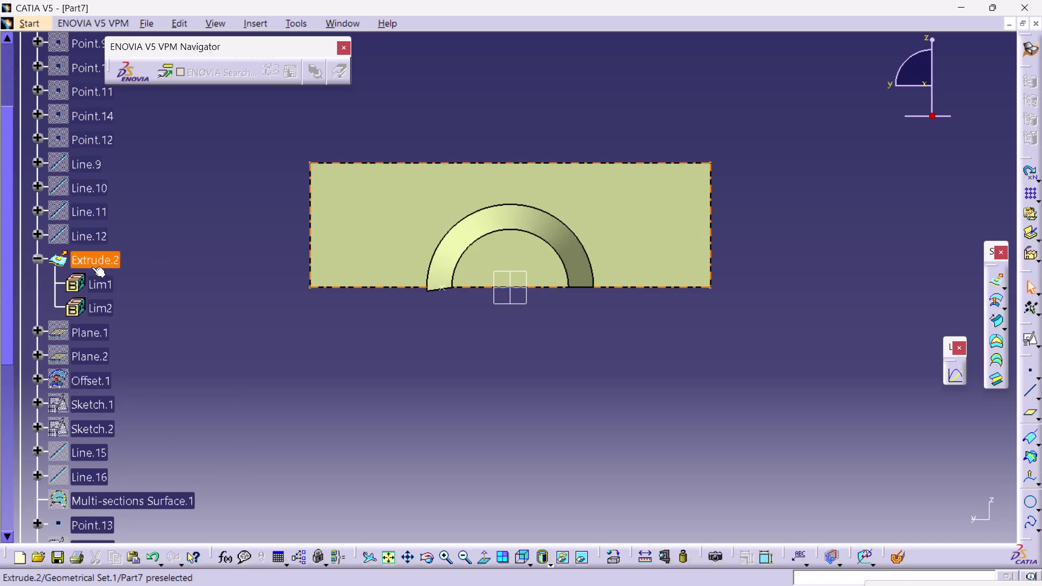
double_click(92, 266)
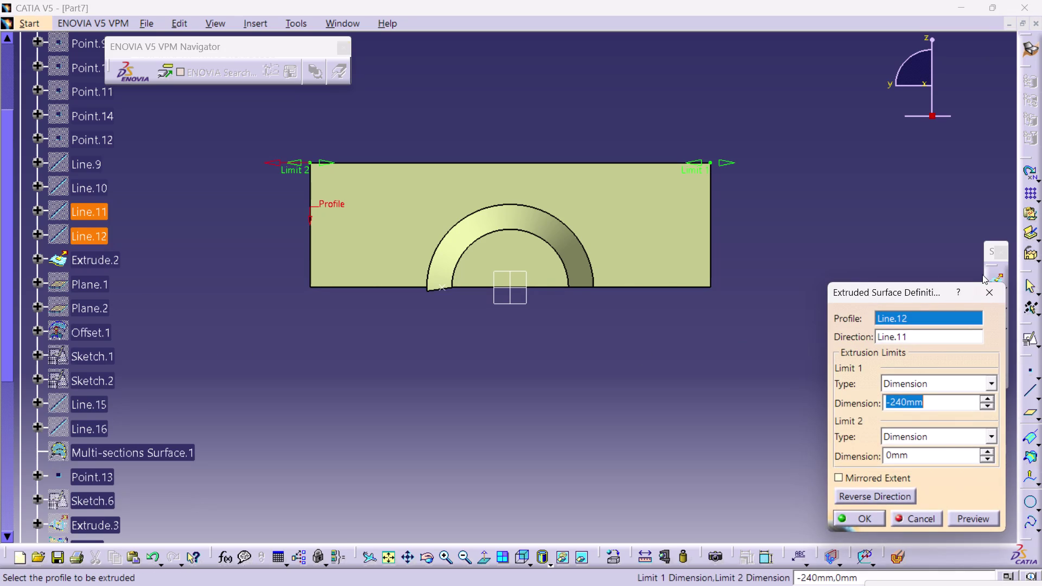
click(988, 287)
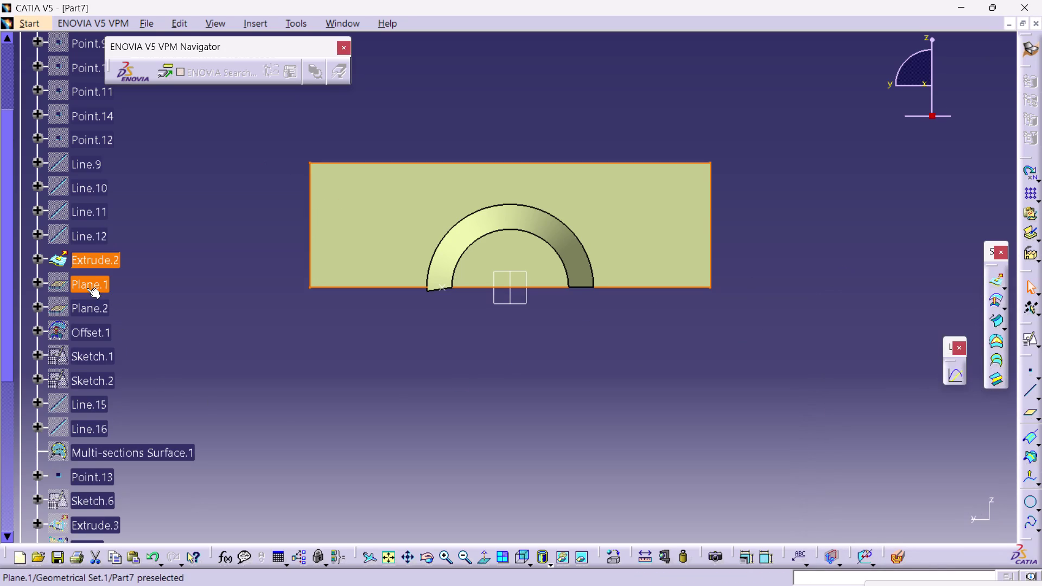
double_click(87, 287)
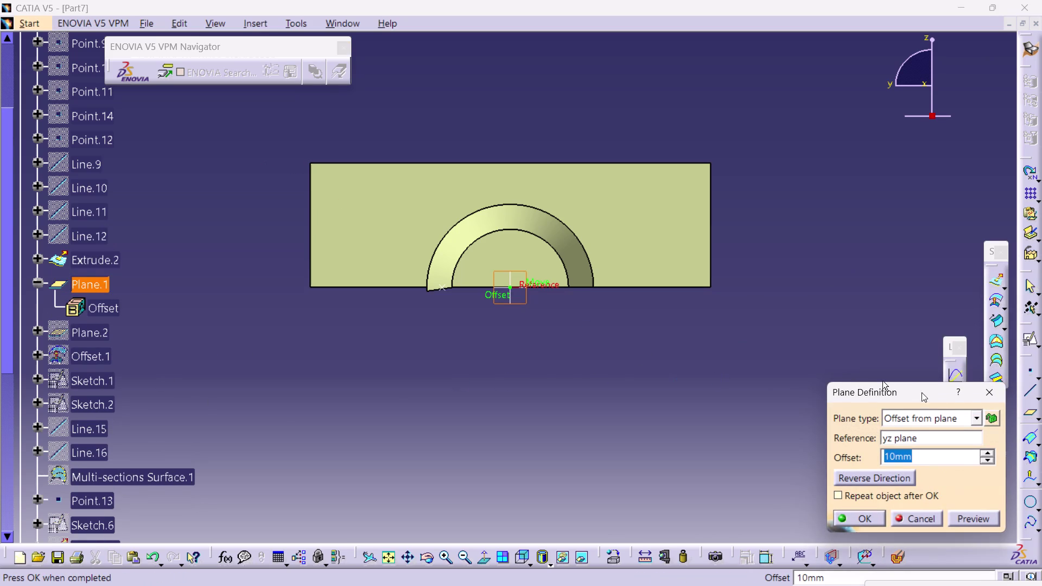
click(984, 398)
scroll(down, 3)
scroll(down, 3)
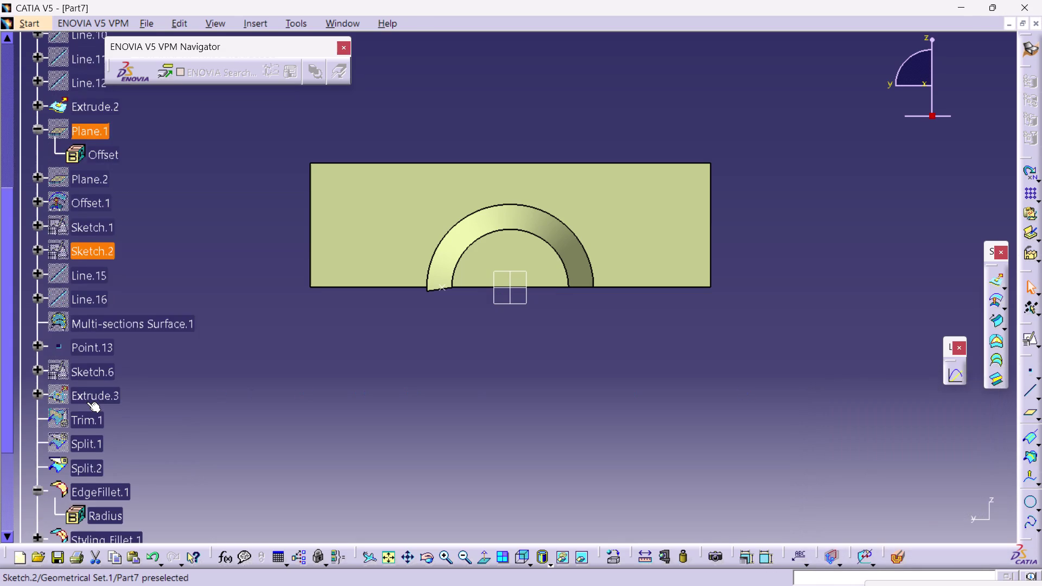
scroll(down, 3)
scroll(down, 3)
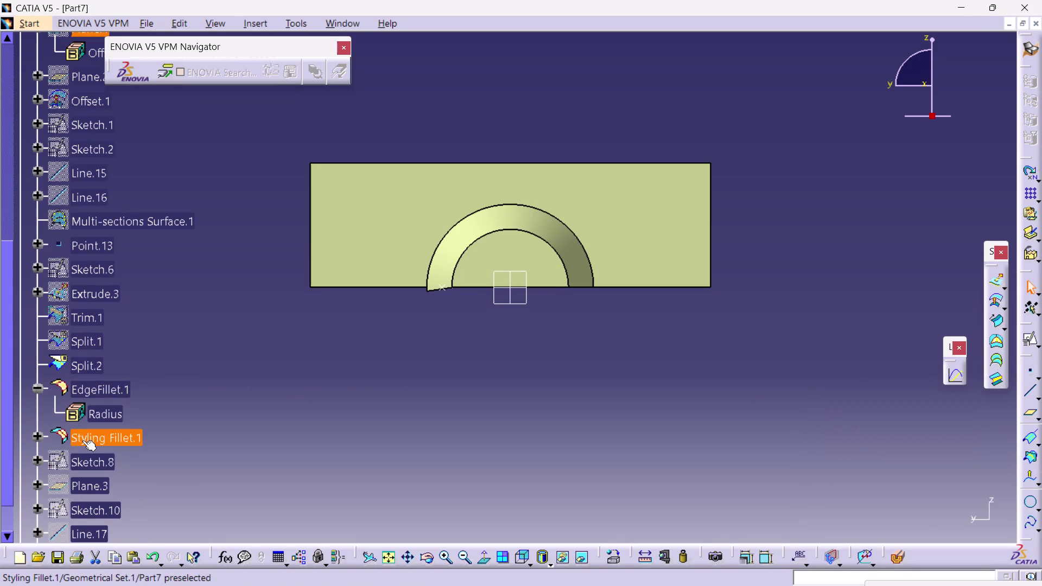
scroll(down, 3)
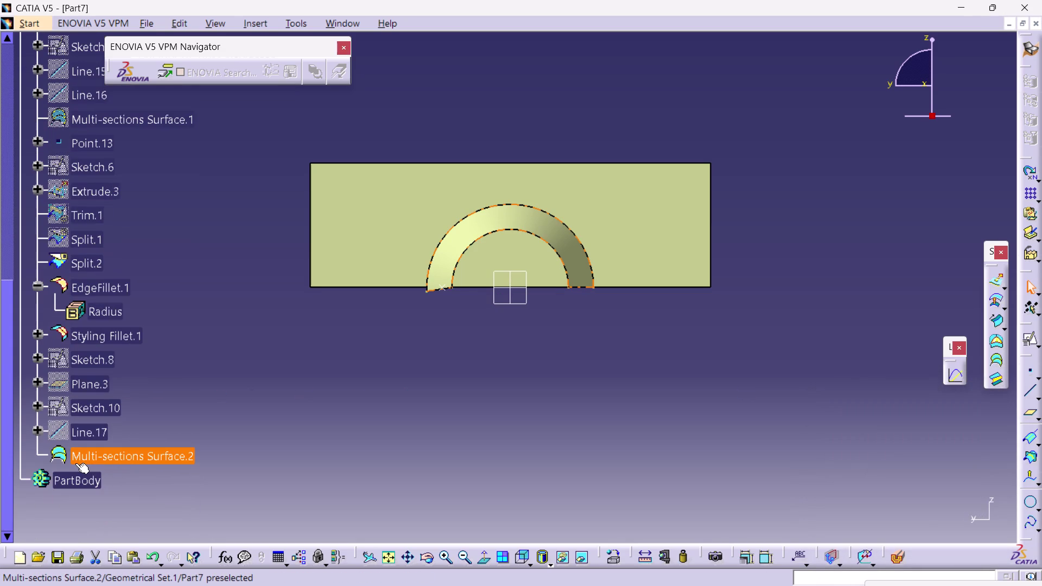
double_click(83, 458)
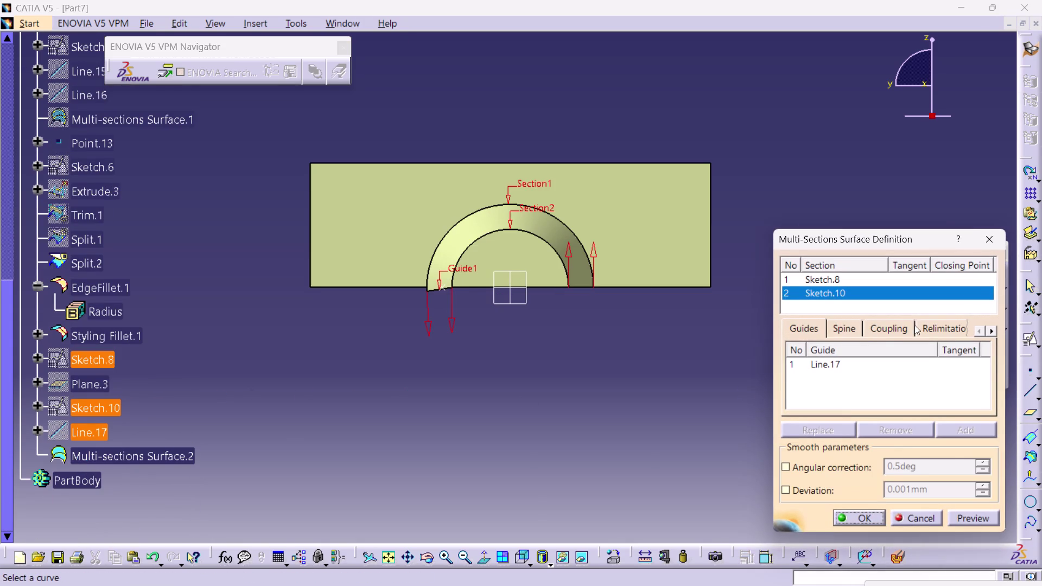
click(992, 242)
click(557, 414)
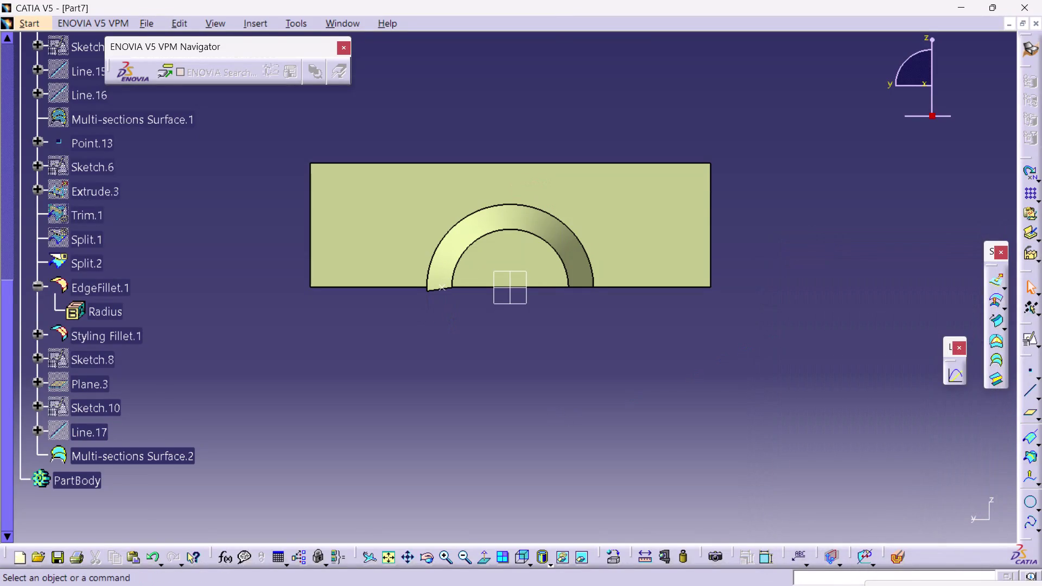
Orbit around the arch and flange, ending at an angled view of both.
middle_drag(444, 377, 473, 387)
right_drag(473, 387, 473, 388)
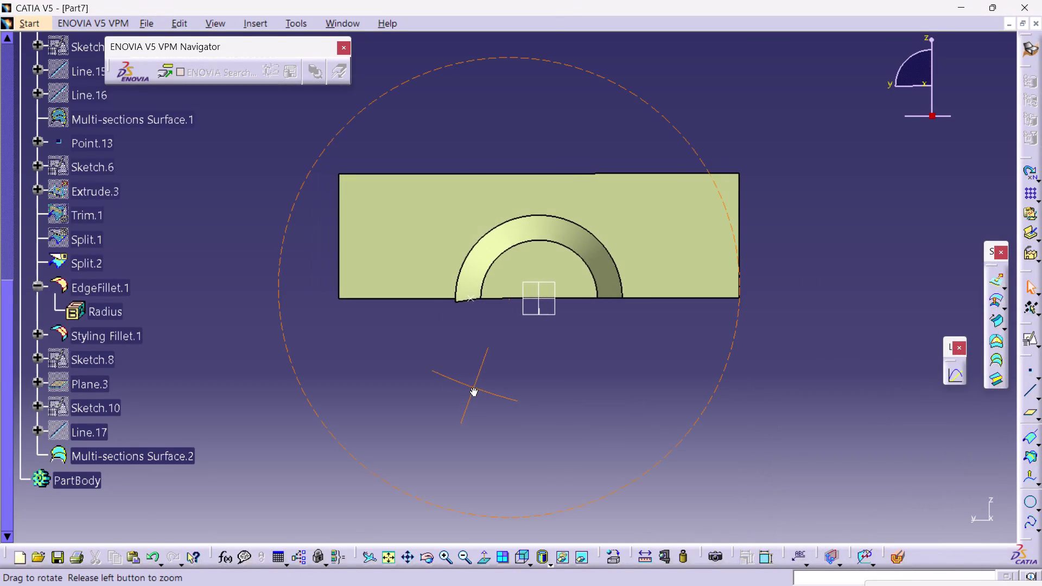
middle_drag(473, 388, 639, 391)
right_drag(473, 387, 638, 391)
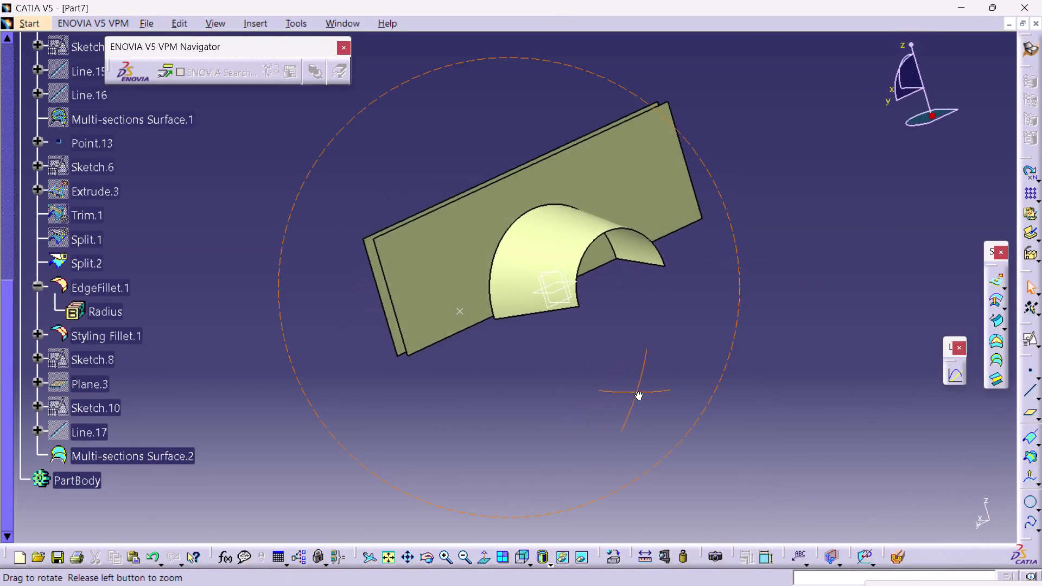
middle_drag(638, 391, 881, 286)
right_drag(638, 392, 880, 286)
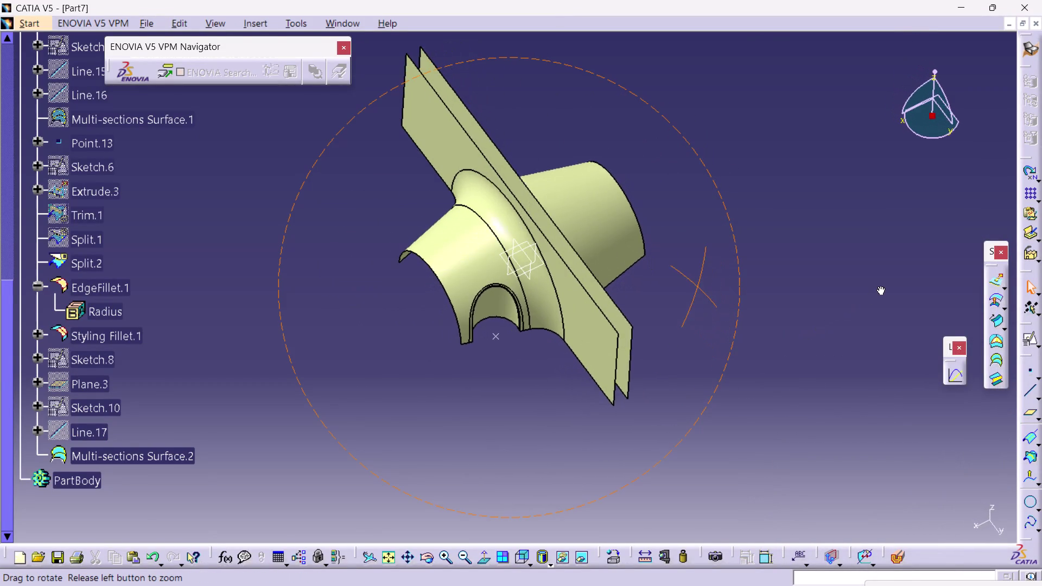
middle_drag(880, 286, 603, 360)
right_drag(880, 286, 603, 361)
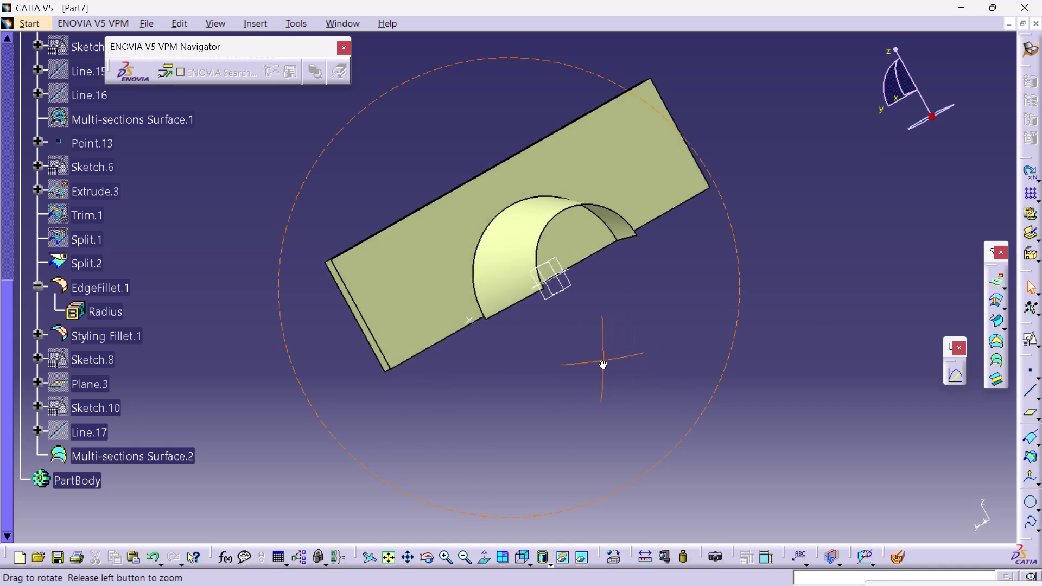
middle_drag(603, 360, 474, 391)
right_drag(603, 360, 475, 391)
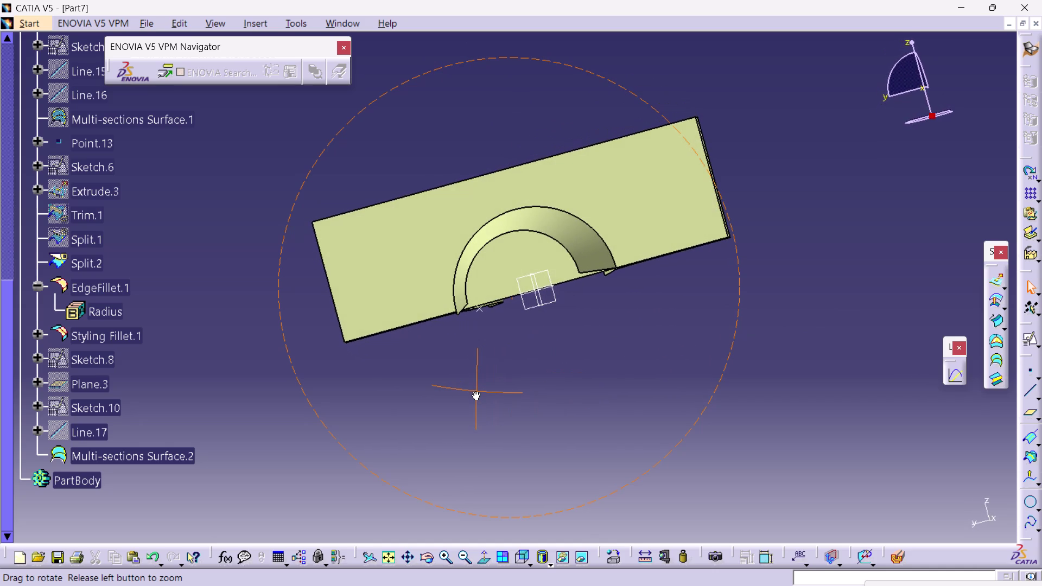
right_drag(474, 391, 497, 382)
middle_drag(474, 391, 497, 382)
right_drag(249, 306, 290, 300)
middle_drag(249, 306, 291, 301)
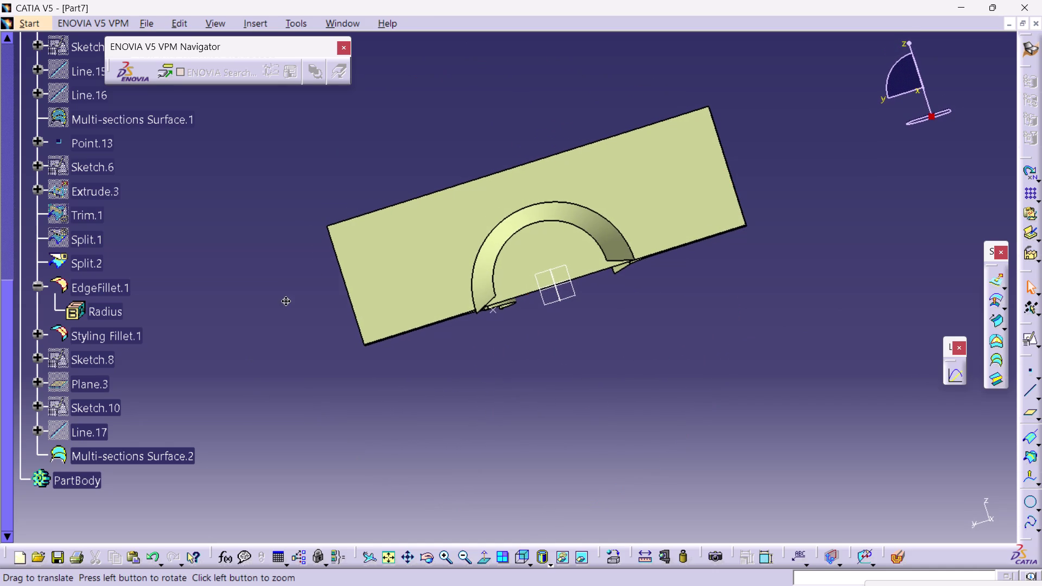
right_drag(290, 301, 310, 297)
middle_drag(290, 301, 311, 297)
middle_drag(288, 322, 291, 322)
right_drag(291, 322, 439, 311)
middle_drag(291, 323, 440, 312)
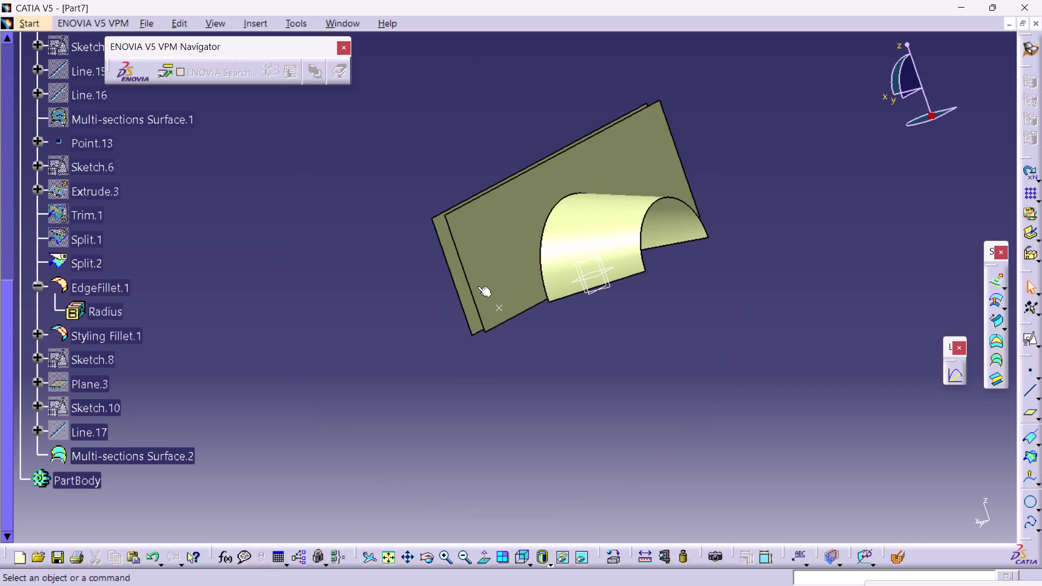
Select the flat Extrude.2 surface, expand it in the tree, and pick Lim1.
click(477, 278)
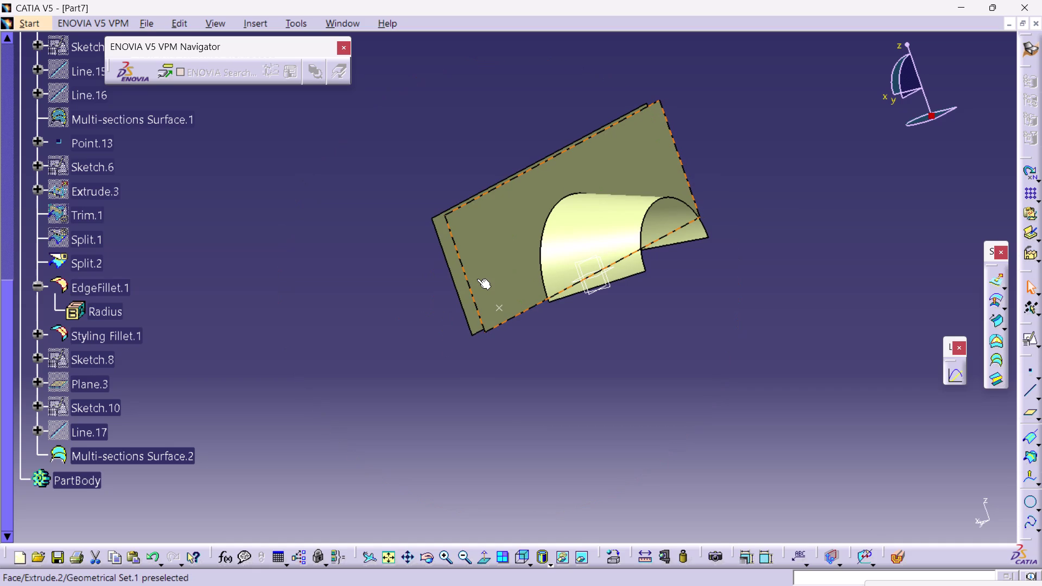
scroll(up, 3)
scroll(up, 3)
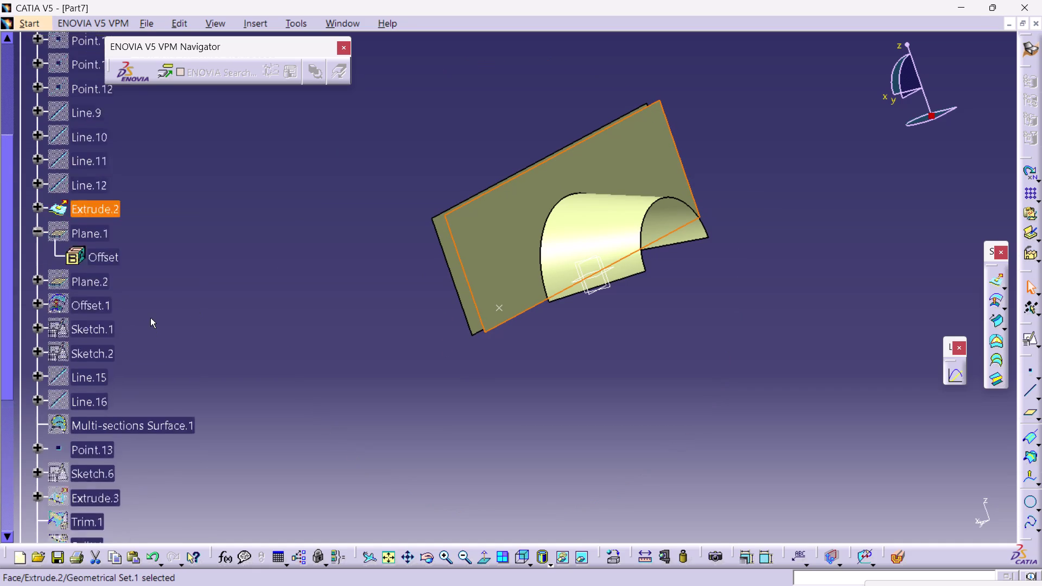
scroll(up, 3)
click(39, 308)
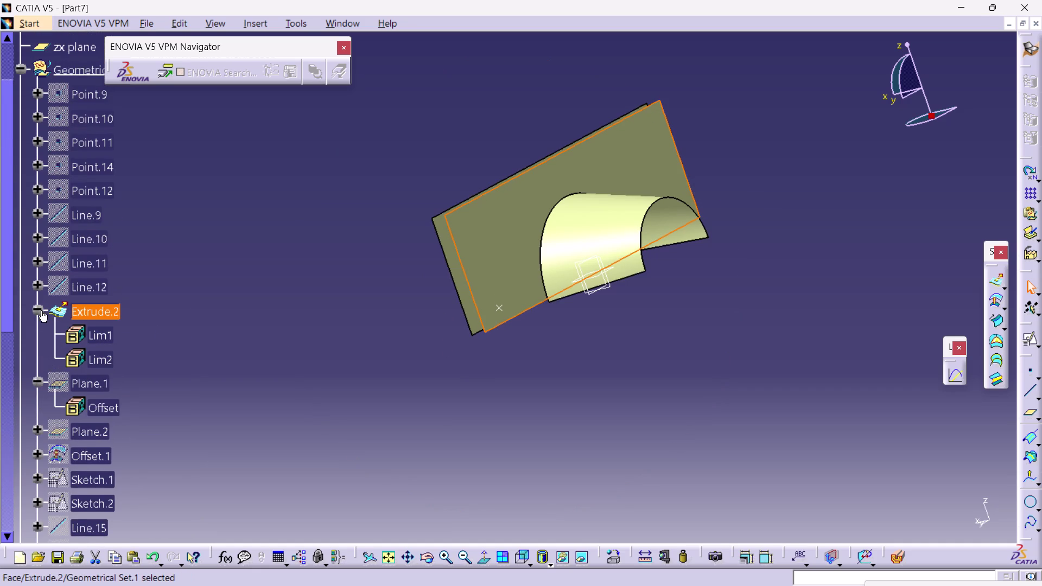
click(82, 328)
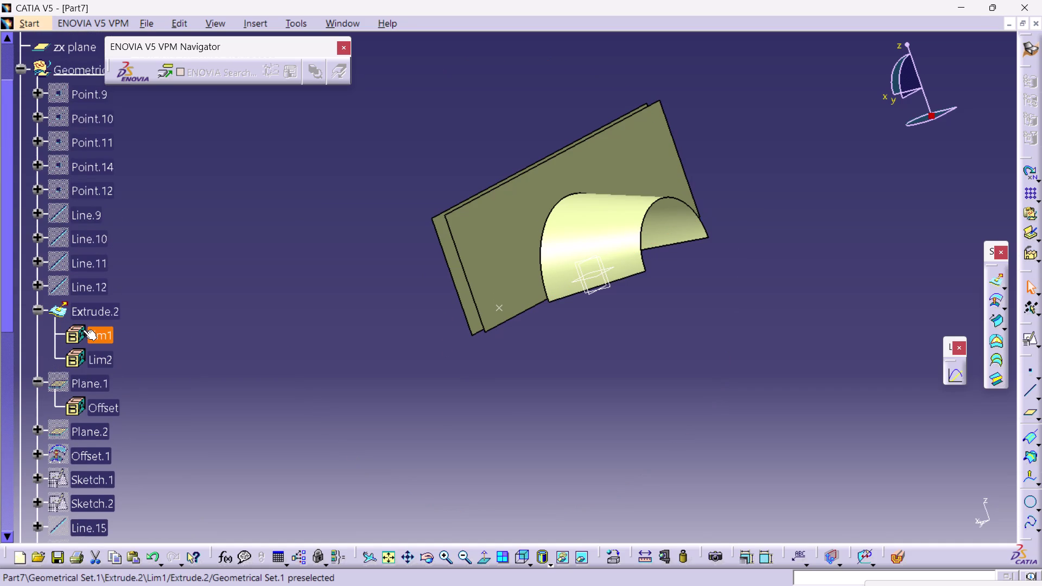
double_click(84, 331)
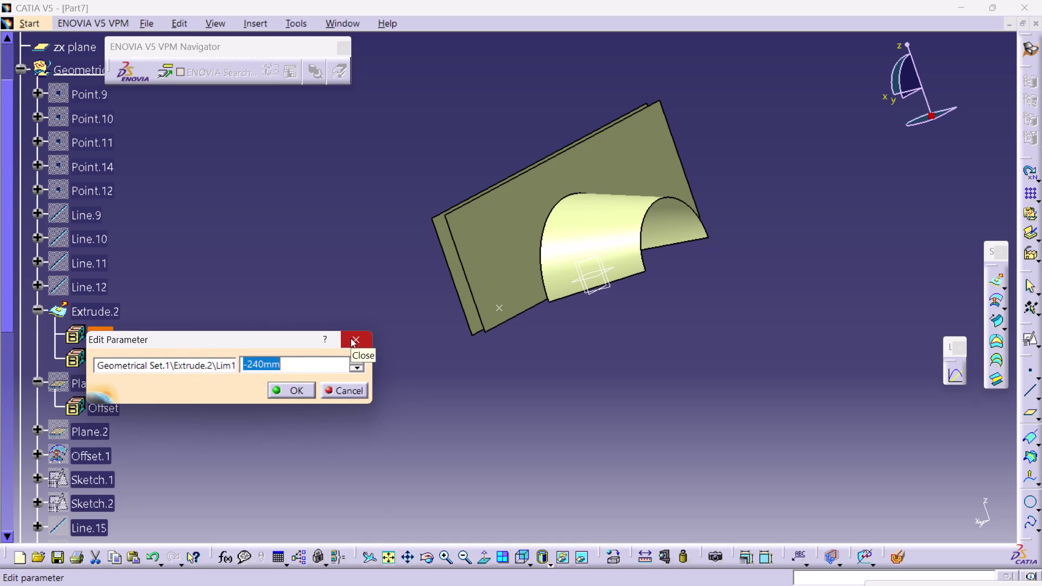
click(350, 338)
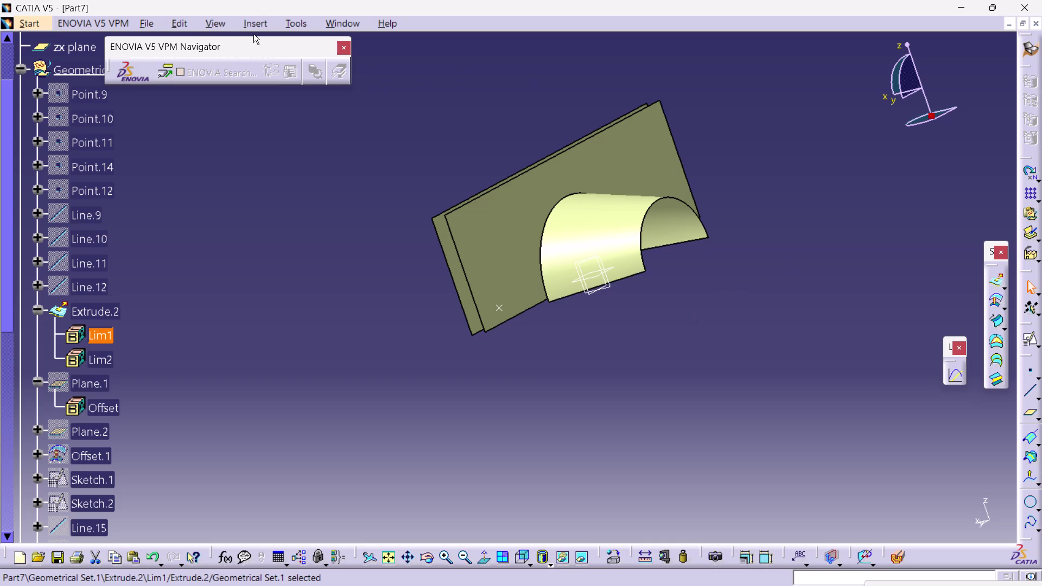
Start a Trim with Extrude.2 and Multi-sections Surface.2 as elements.
click(257, 15)
click(258, 18)
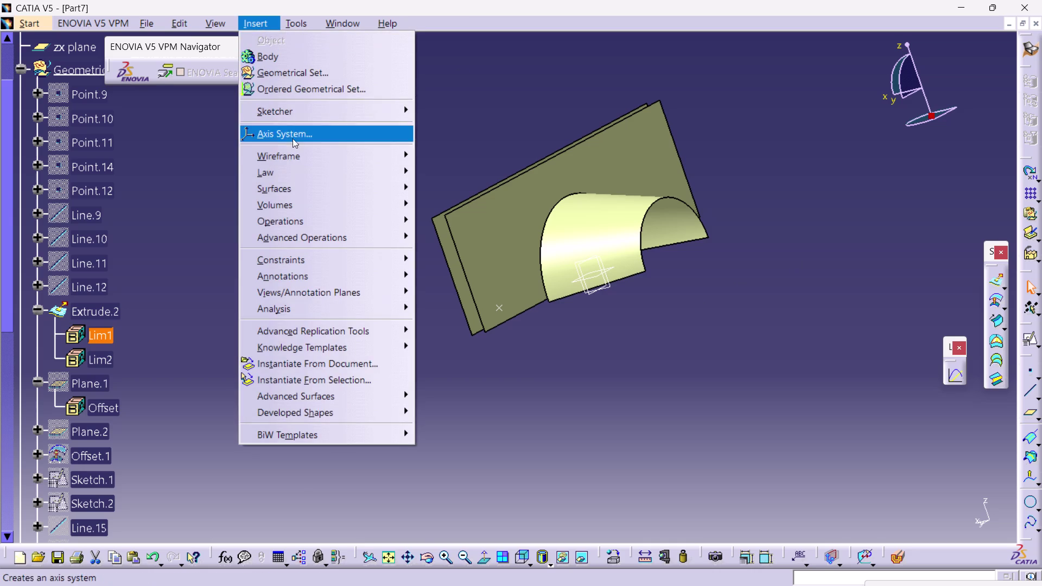
click(305, 215)
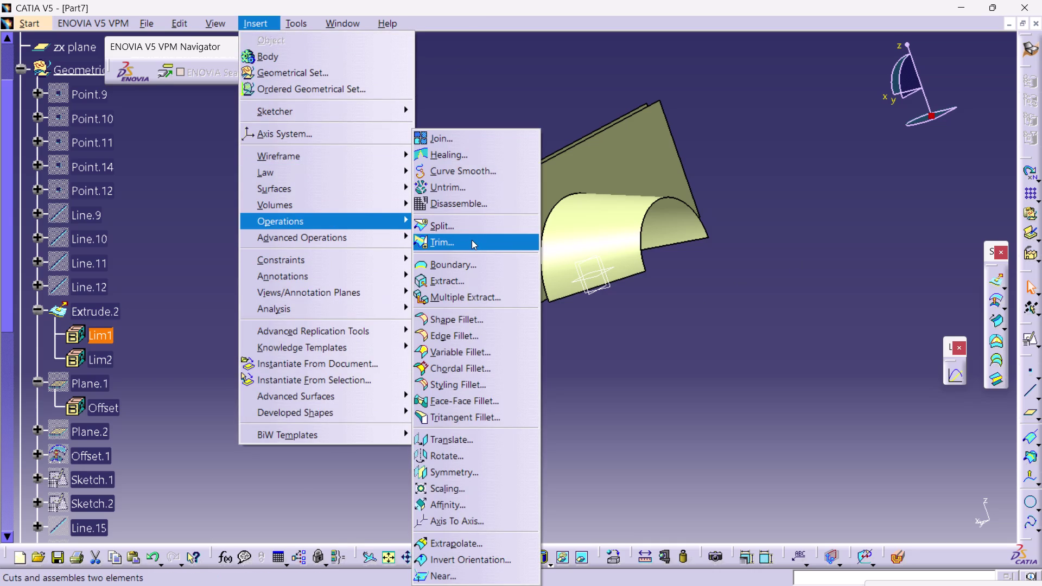
click(471, 240)
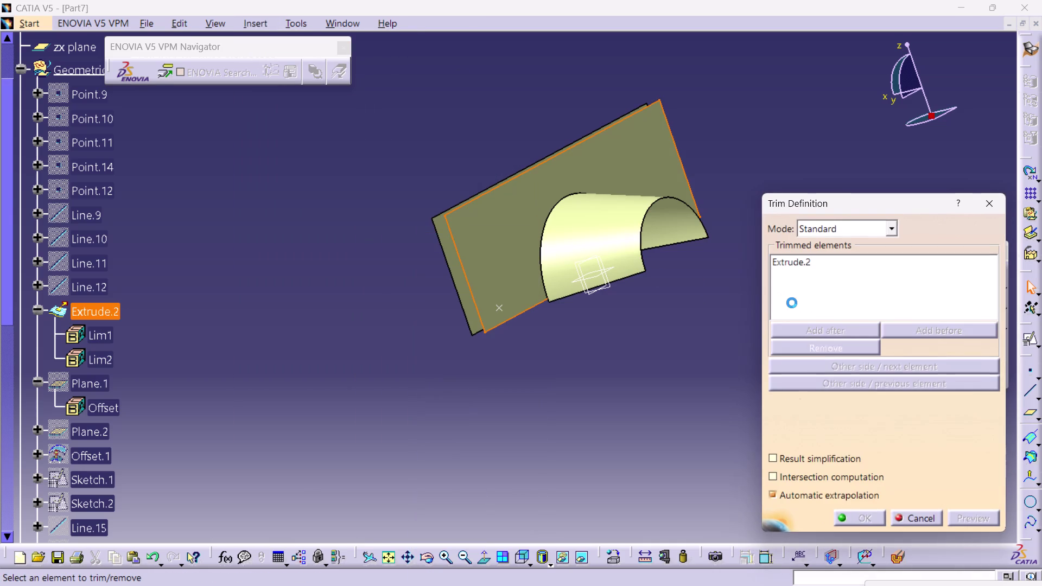
middle_click(582, 239)
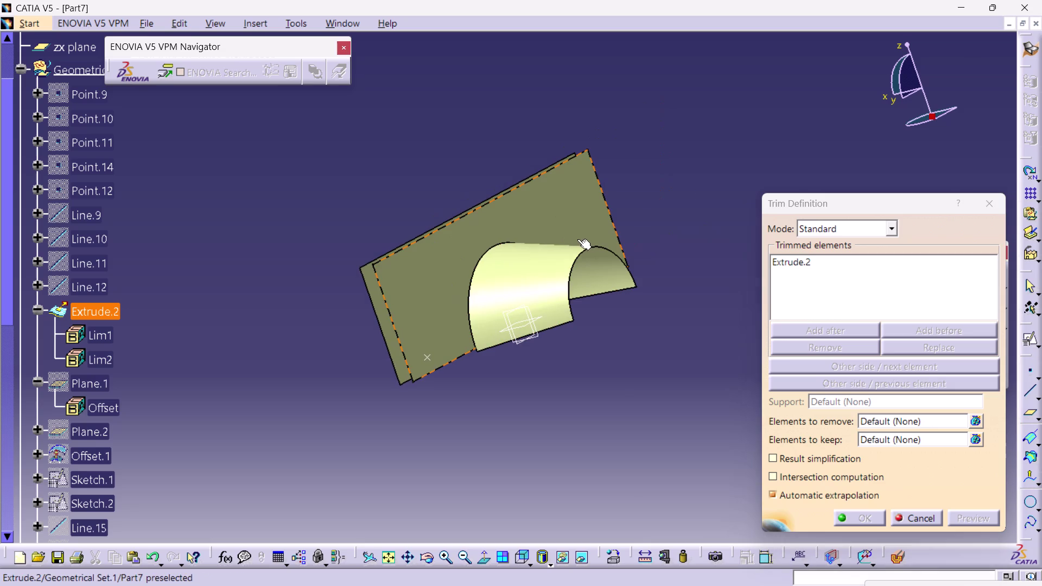
click(530, 281)
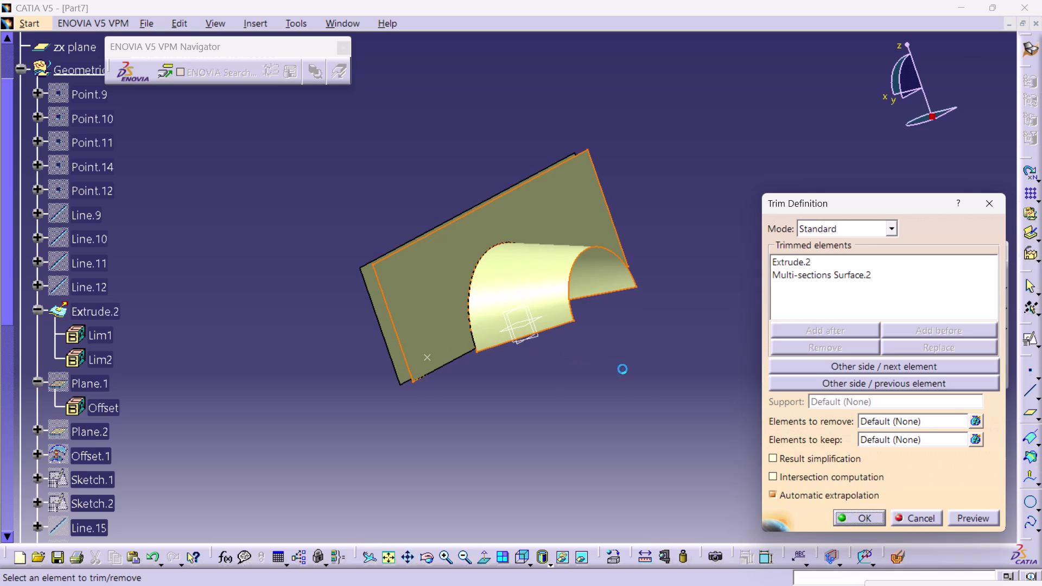
Inspect the trim preview from several angles and confirm the kept sides.
middle_drag(629, 361, 421, 280)
right_drag(606, 347, 421, 280)
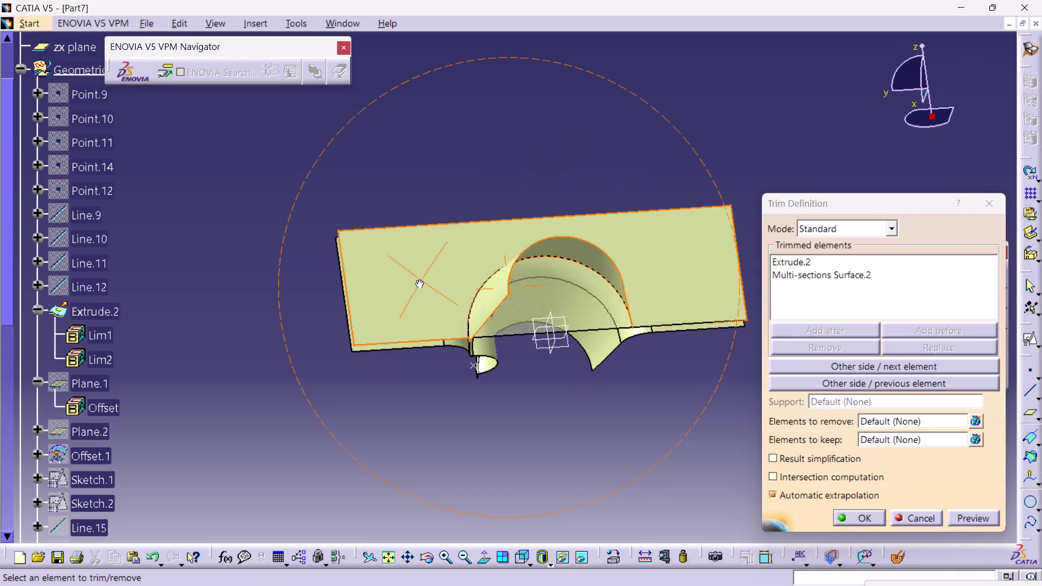
middle_drag(421, 280, 404, 280)
right_drag(420, 280, 404, 279)
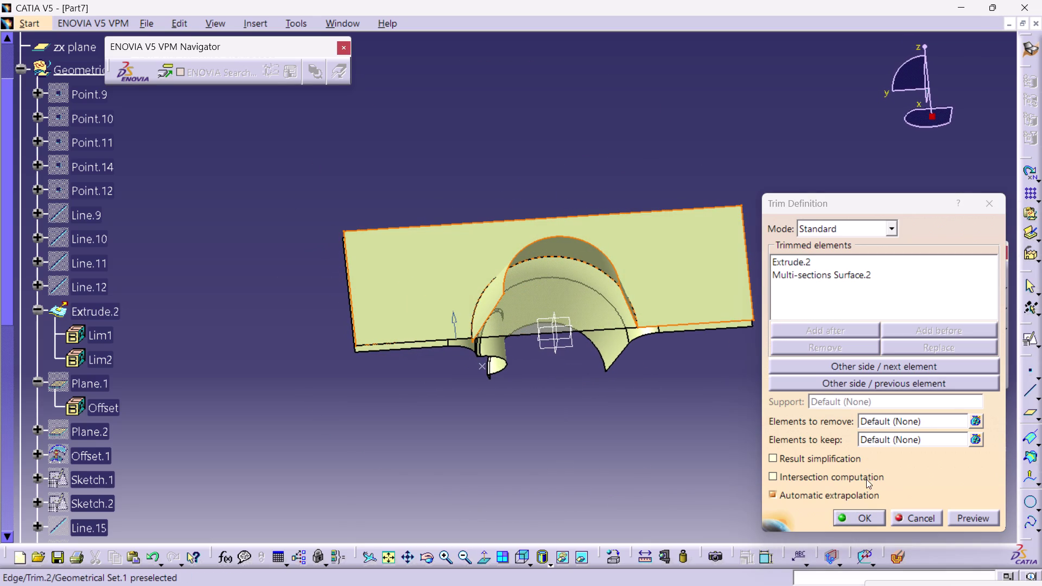
click(857, 517)
click(655, 453)
middle_drag(599, 426, 676, 453)
right_drag(599, 426, 676, 453)
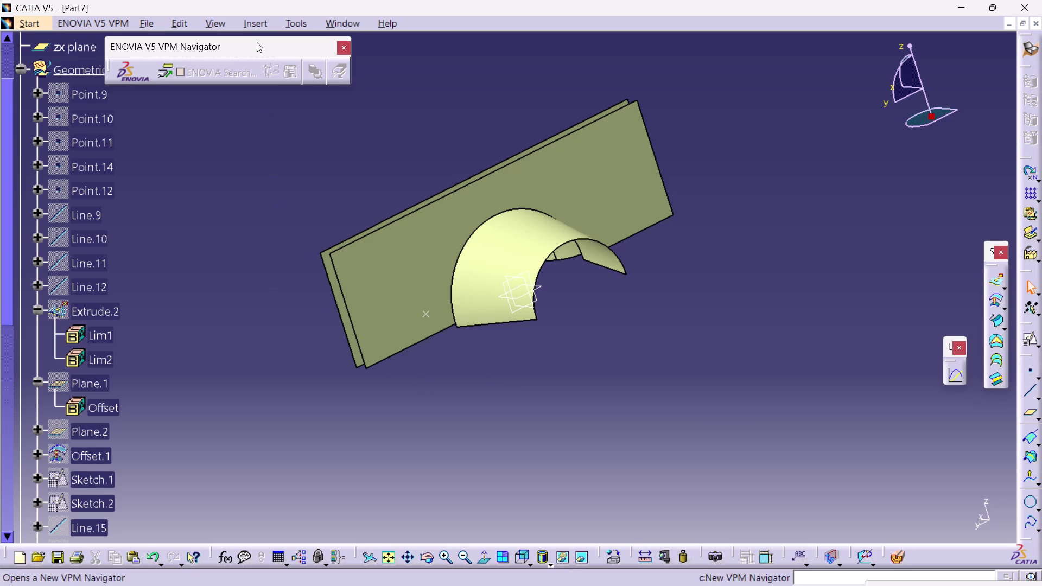
Add EdgeFillet.2 with an 18 mm radius to the Trim.2 face.
click(256, 18)
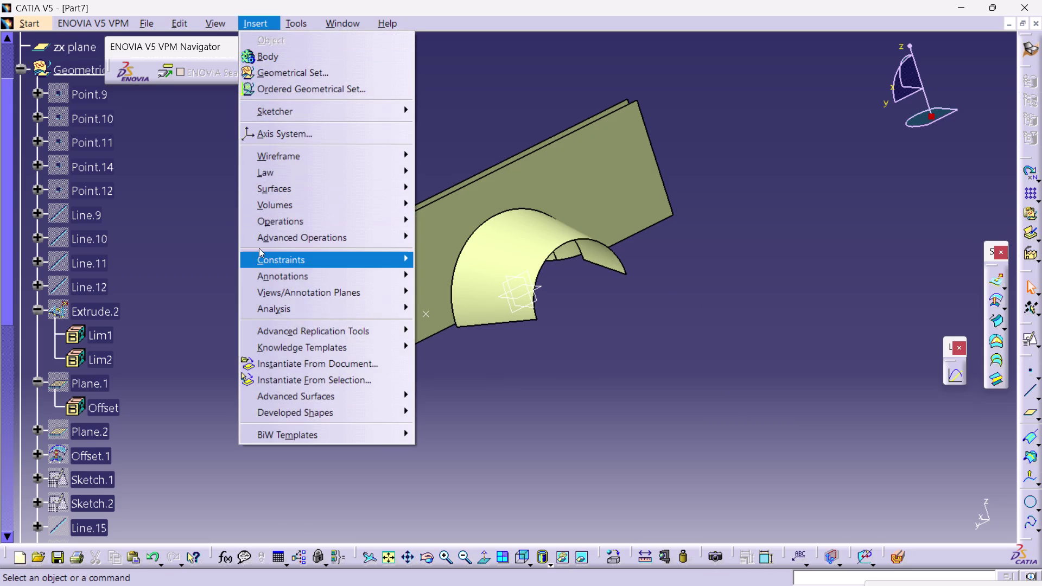
click(270, 227)
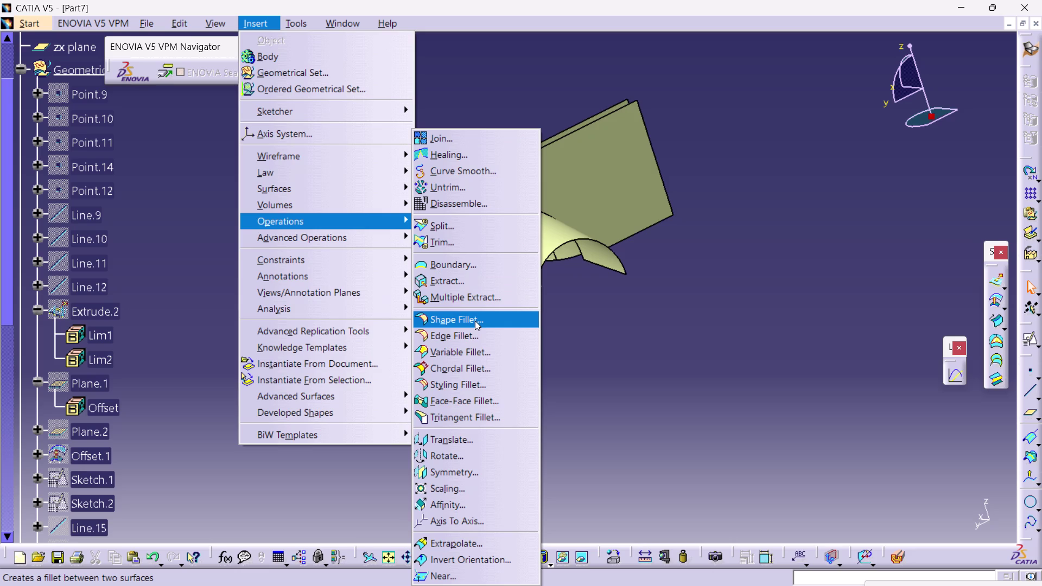
click(475, 330)
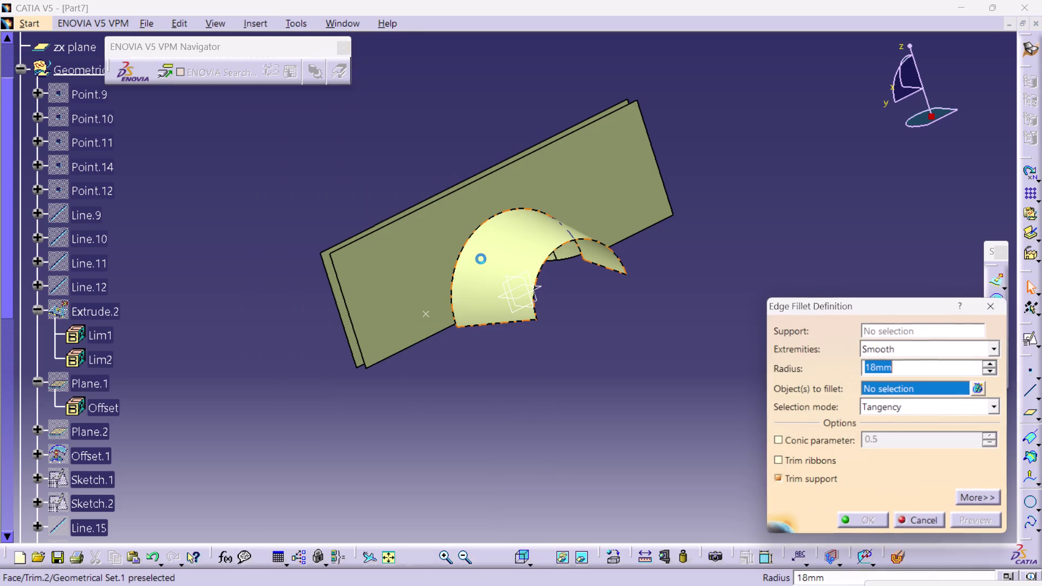
click(474, 235)
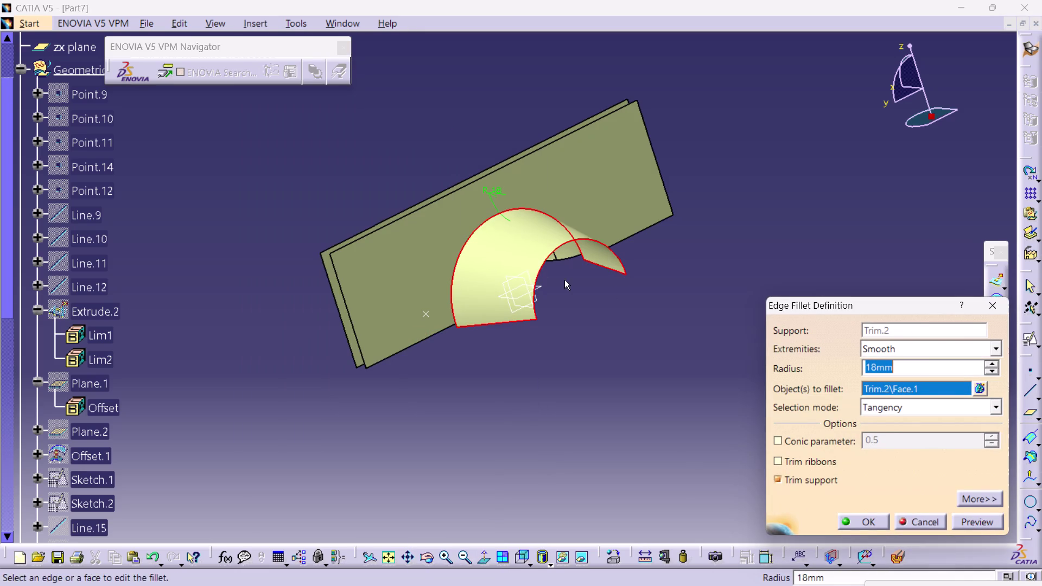
click(864, 520)
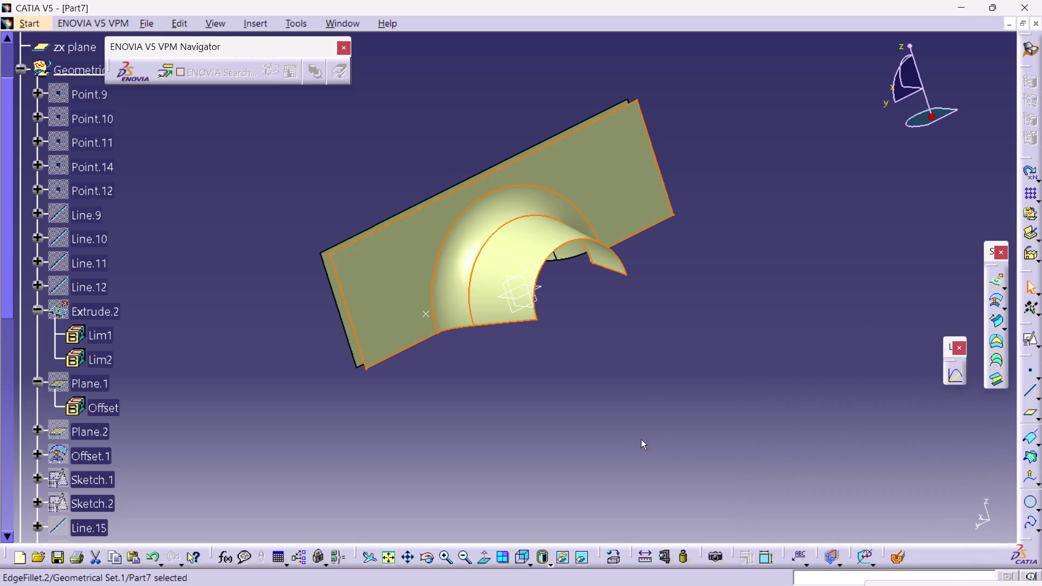
click(638, 439)
middle_drag(293, 382, 388, 377)
right_drag(294, 381, 388, 377)
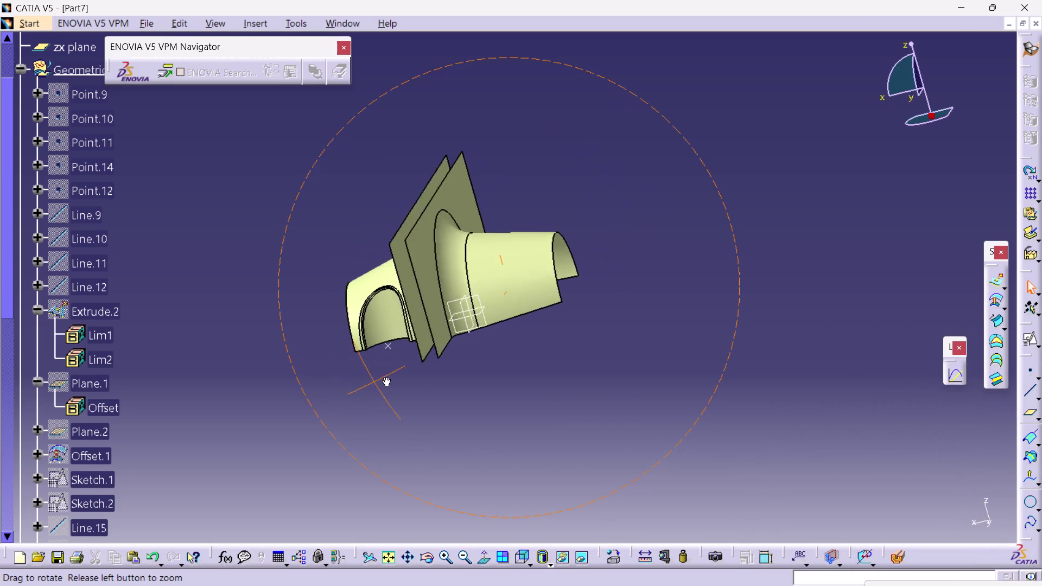
middle_drag(388, 378, 617, 358)
right_drag(388, 377, 617, 358)
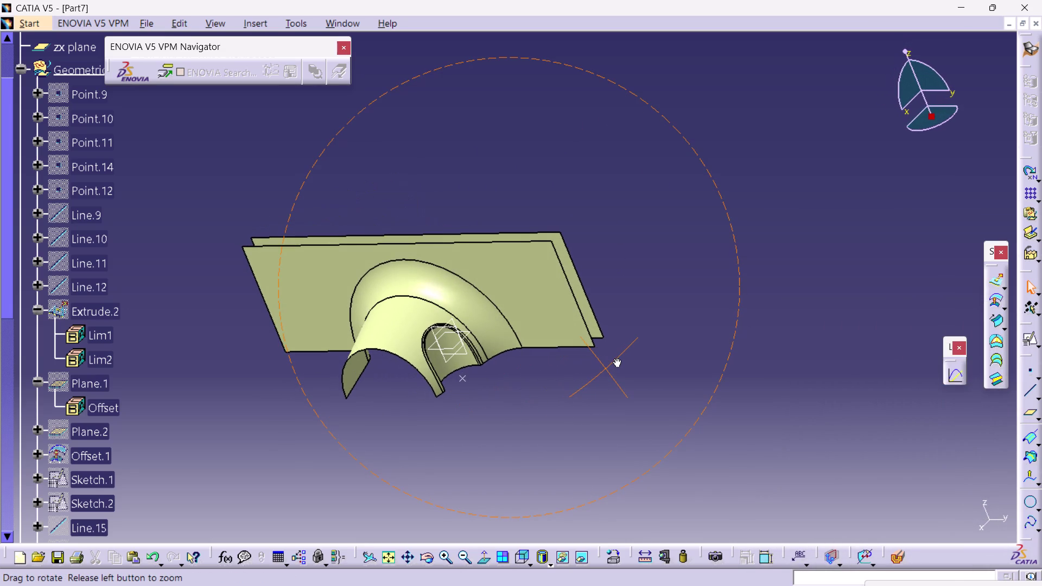
middle_drag(617, 358, 491, 409)
right_drag(617, 358, 491, 409)
click(596, 408)
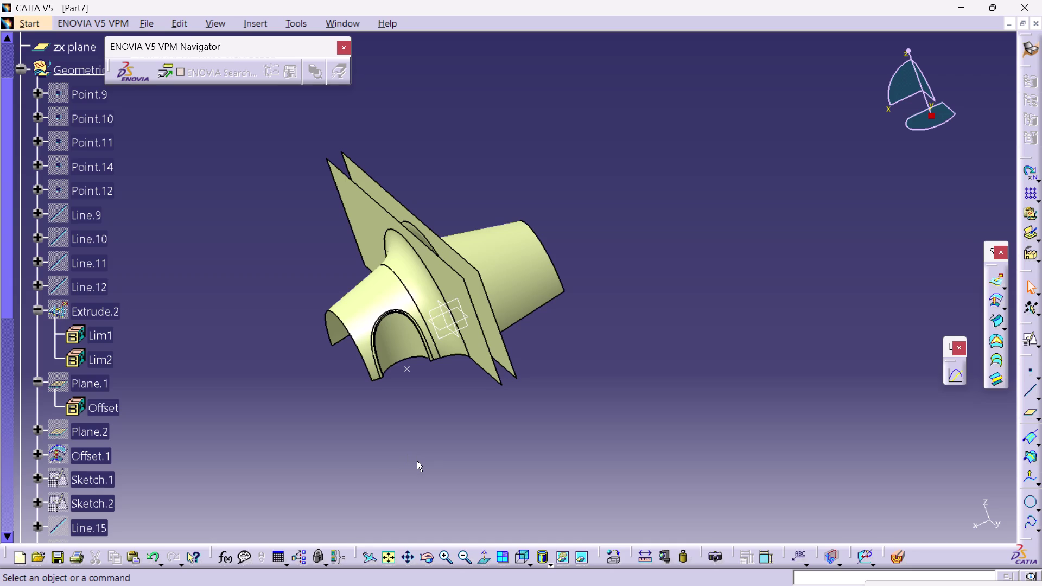
middle_drag(492, 438, 499, 440)
right_drag(493, 438, 498, 441)
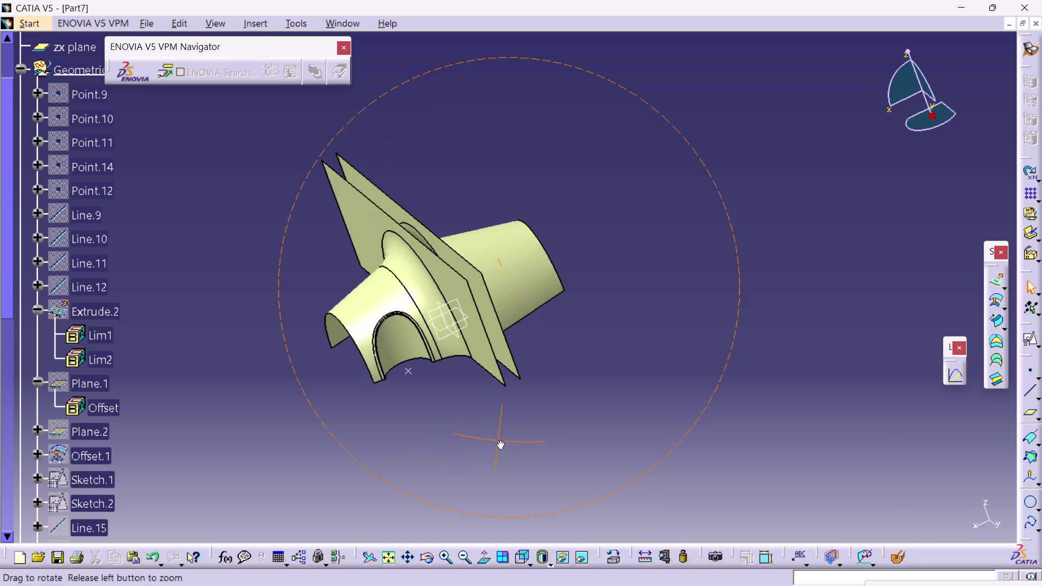
right_drag(499, 440, 502, 440)
middle_drag(498, 440, 503, 439)
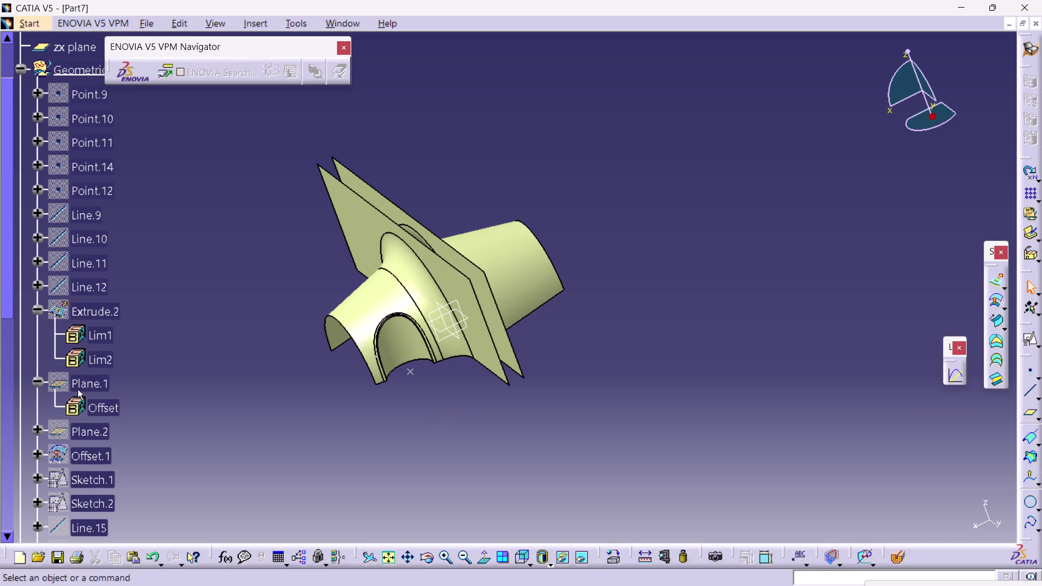
click(188, 330)
scroll(up, 3)
scroll(down, 3)
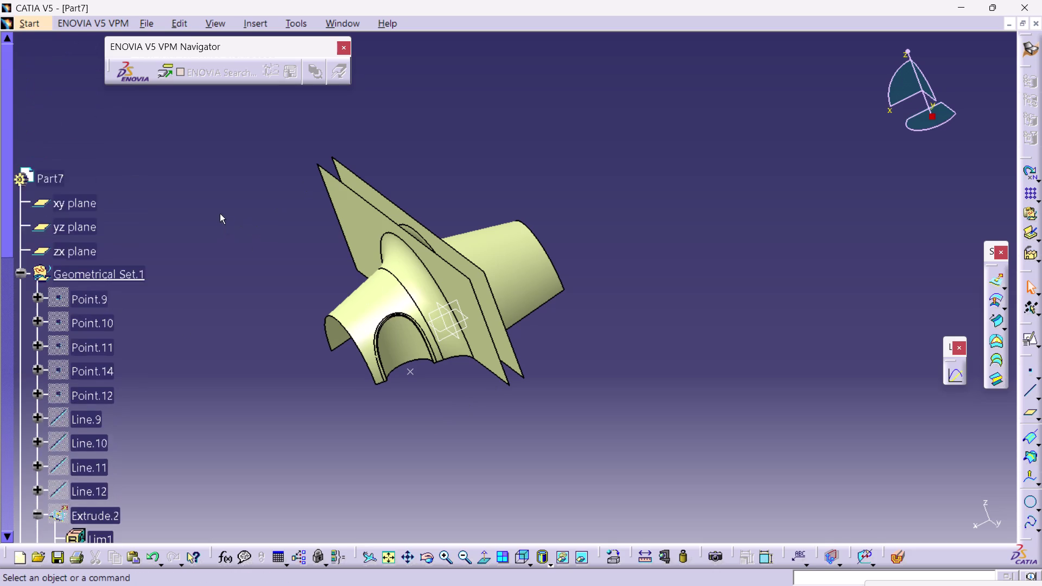
scroll(down, 3)
scroll(down, 3)
click(841, 230)
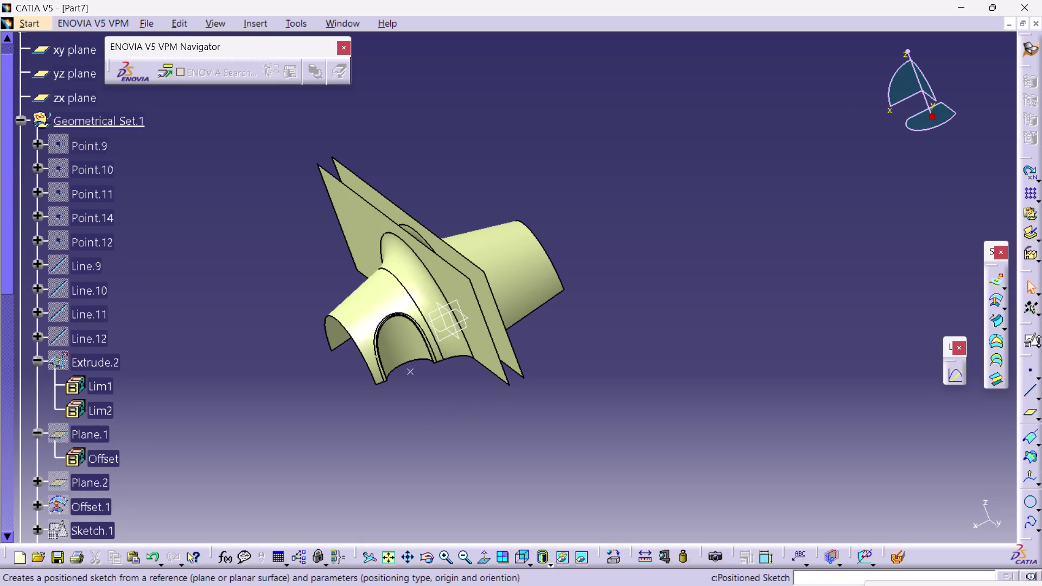
click(1033, 442)
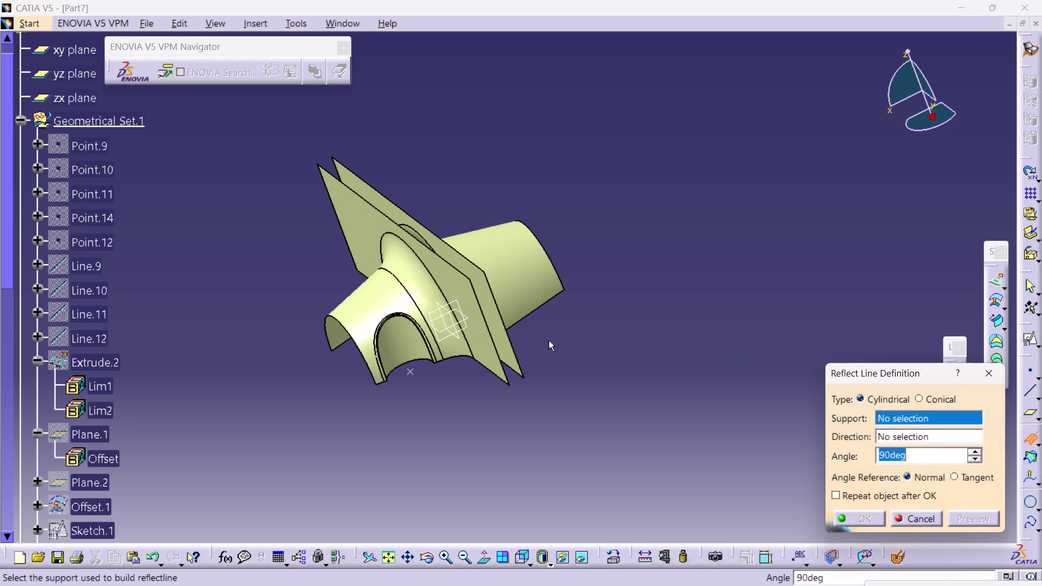
click(500, 312)
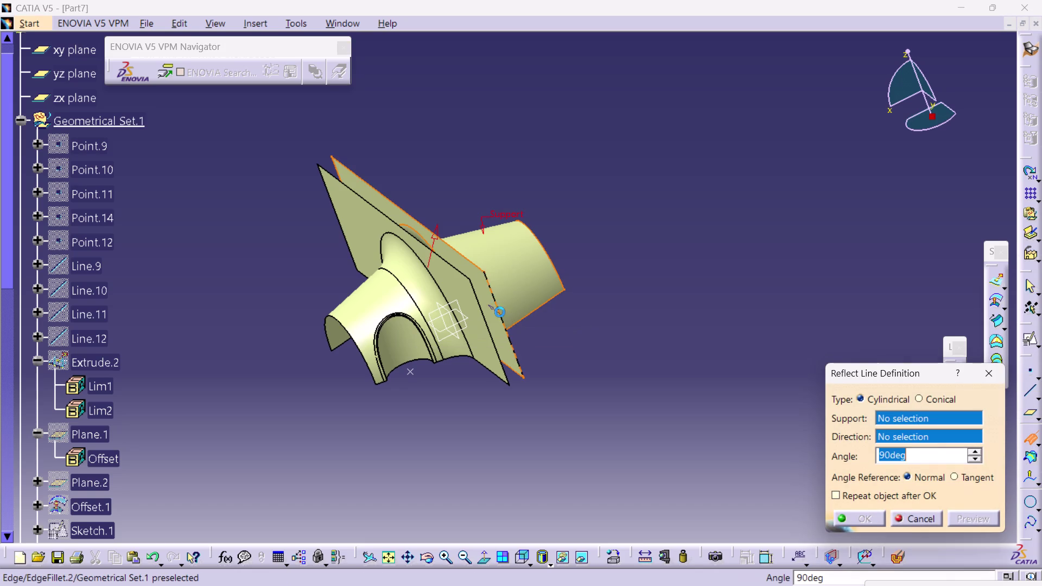
click(465, 284)
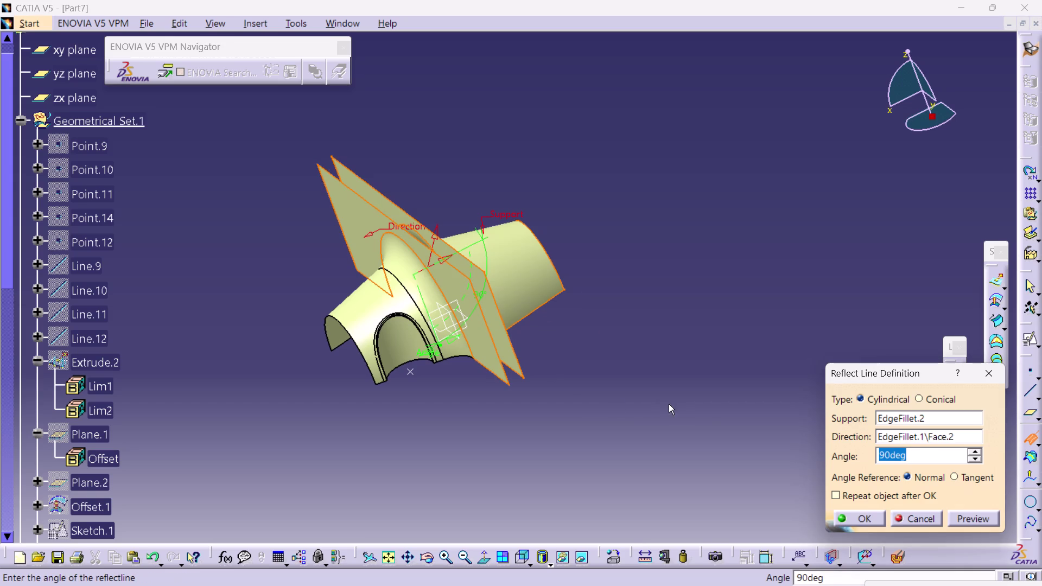
click(866, 517)
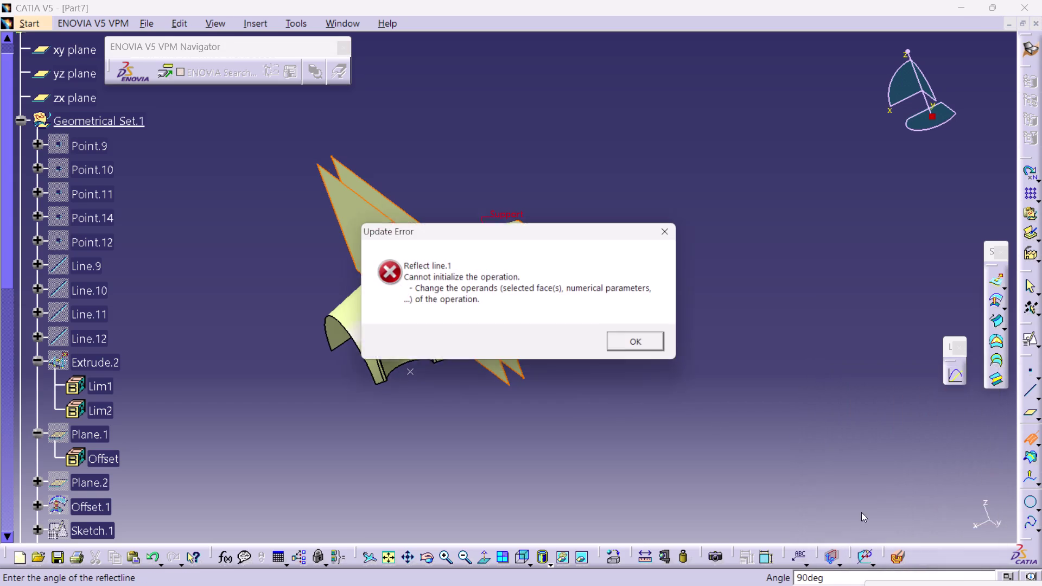
click(638, 347)
click(681, 356)
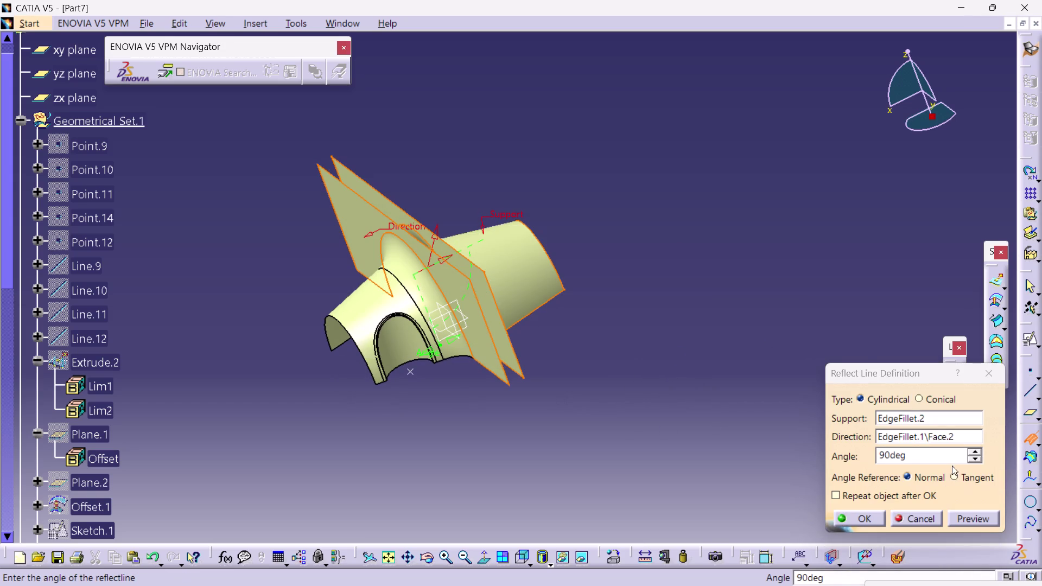
click(992, 374)
click(802, 306)
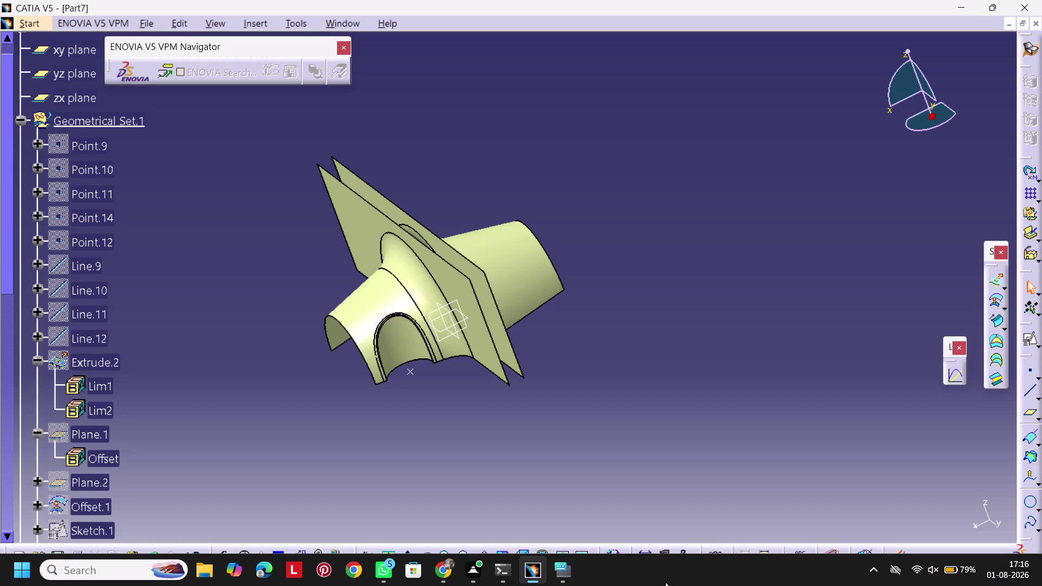
click(714, 408)
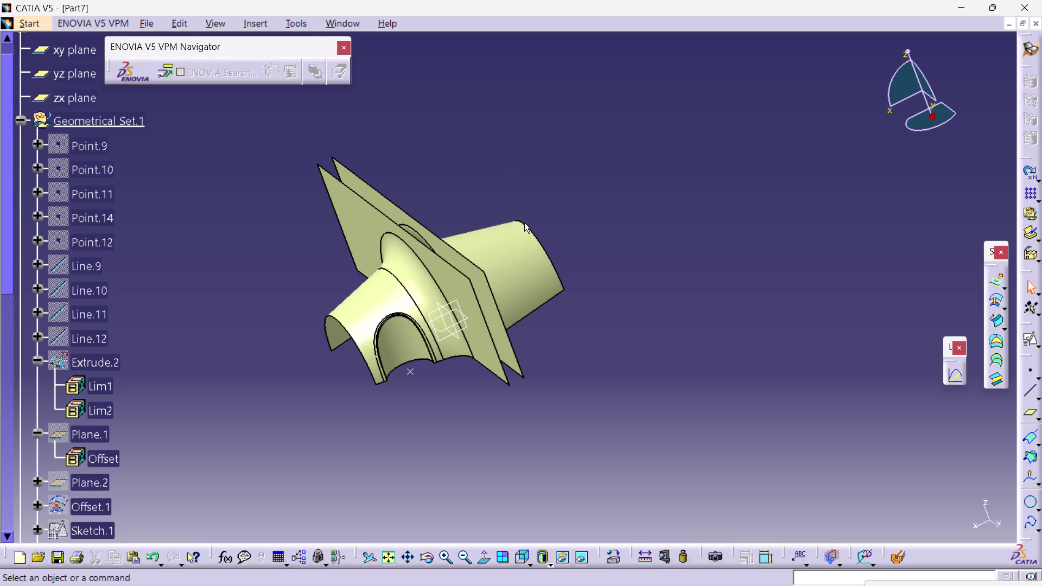
middle_drag(655, 316, 620, 331)
right_drag(655, 316, 620, 331)
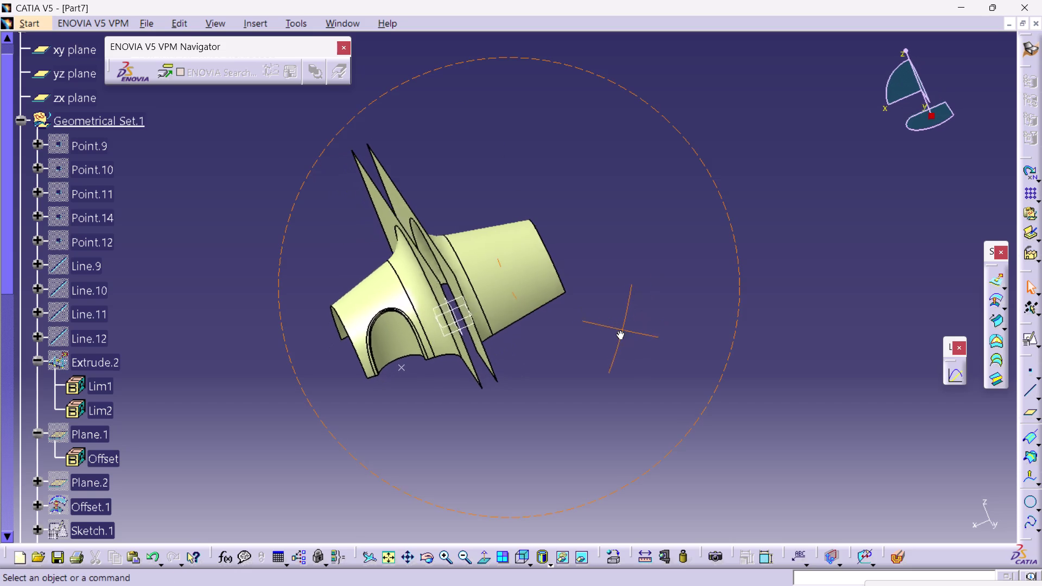
middle_drag(619, 331, 611, 335)
right_drag(620, 330, 610, 335)
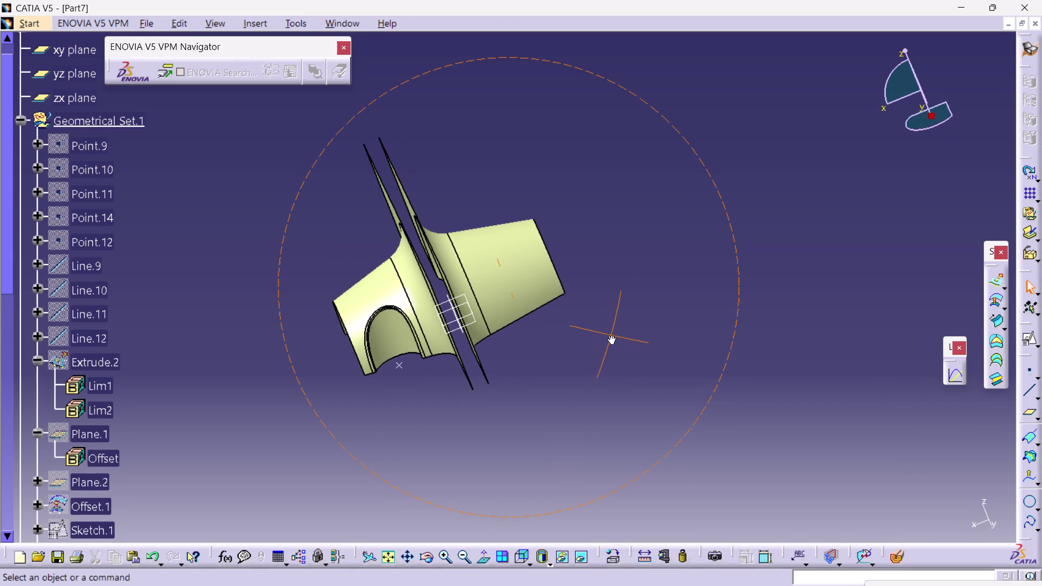
middle_drag(611, 335, 641, 328)
right_drag(611, 336, 641, 328)
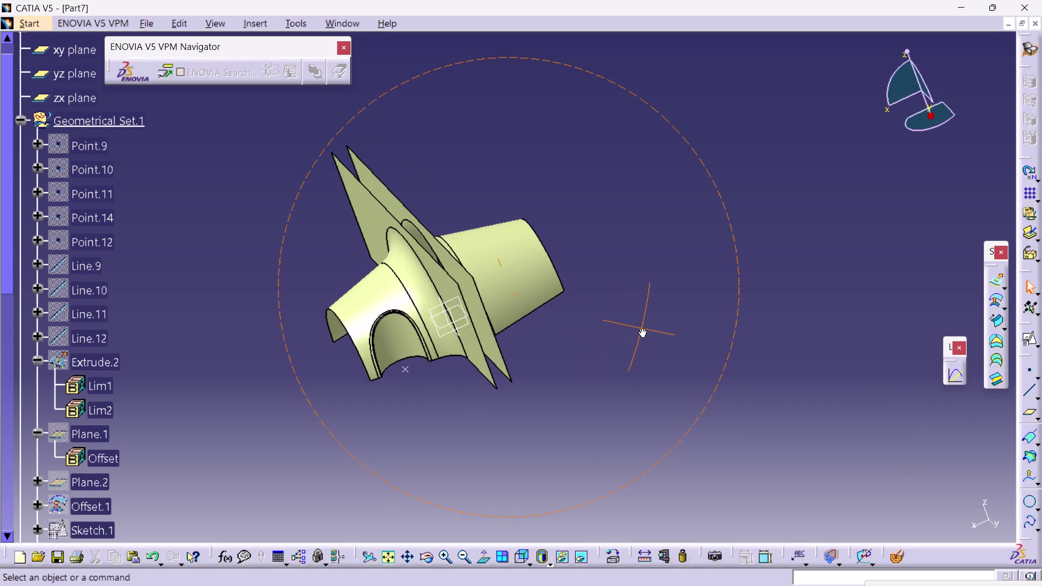
right_drag(642, 328, 769, 272)
middle_drag(641, 327, 769, 272)
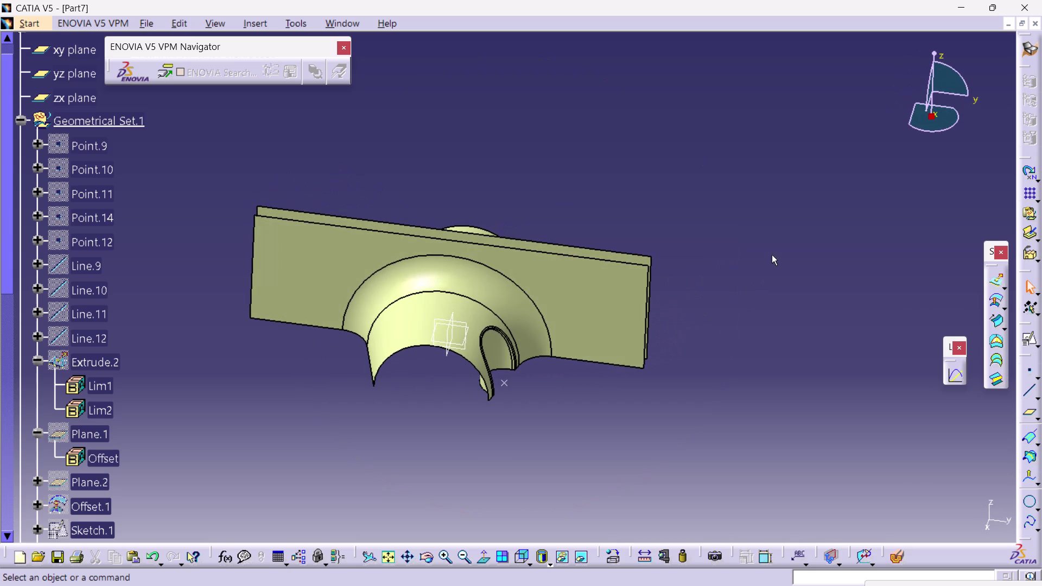
middle_drag(744, 256, 697, 244)
right_drag(724, 244, 697, 244)
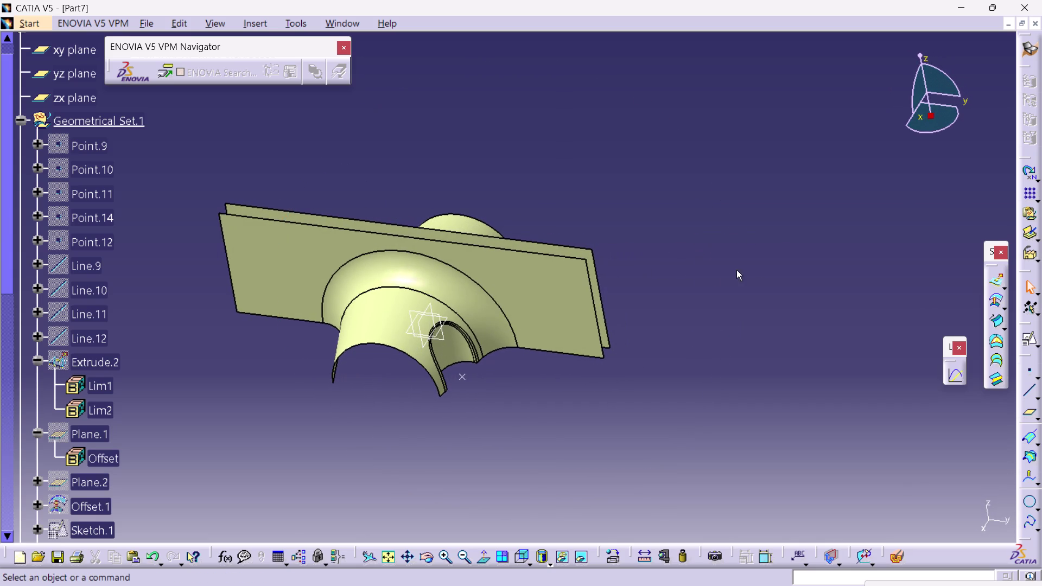
click(992, 356)
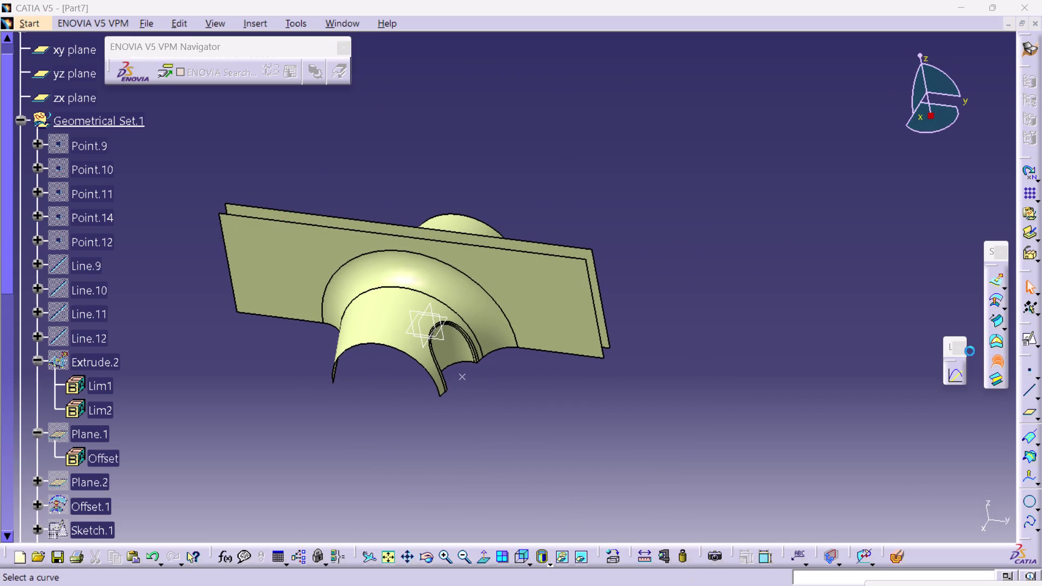
middle_drag(692, 281, 674, 291)
right_drag(691, 281, 674, 290)
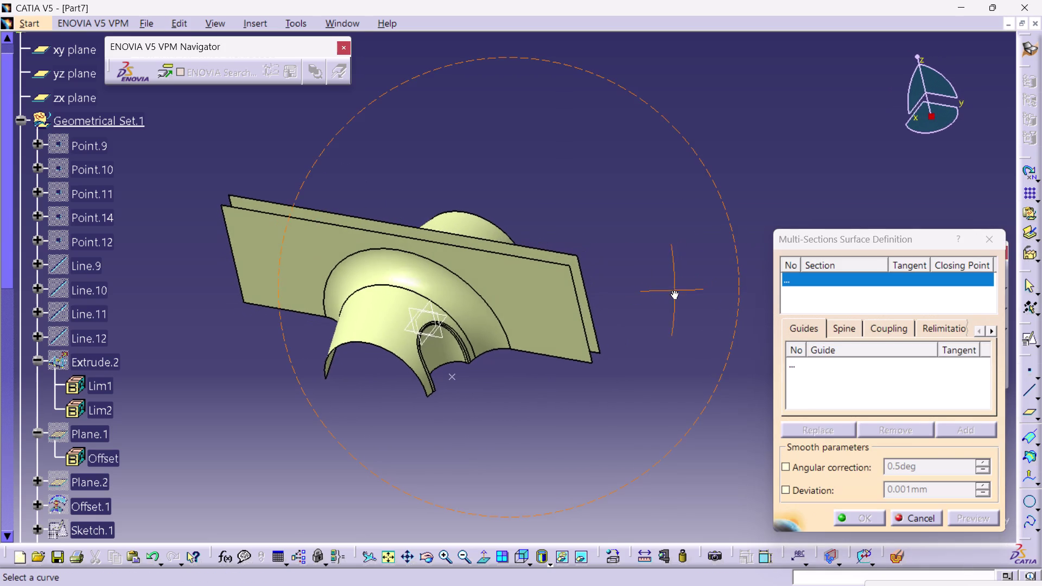
right_drag(674, 290, 629, 305)
middle_drag(674, 290, 629, 305)
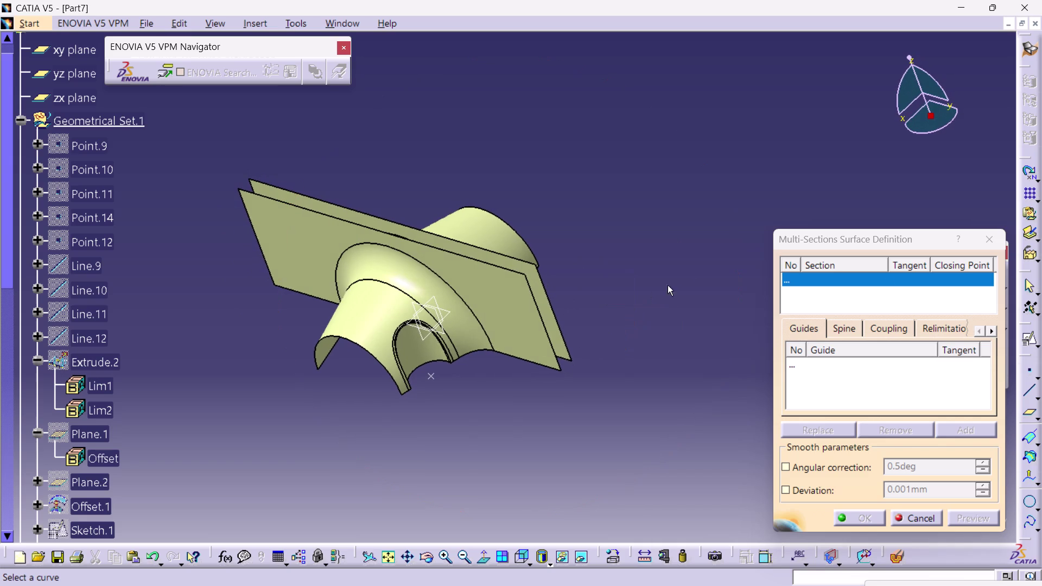
click(987, 236)
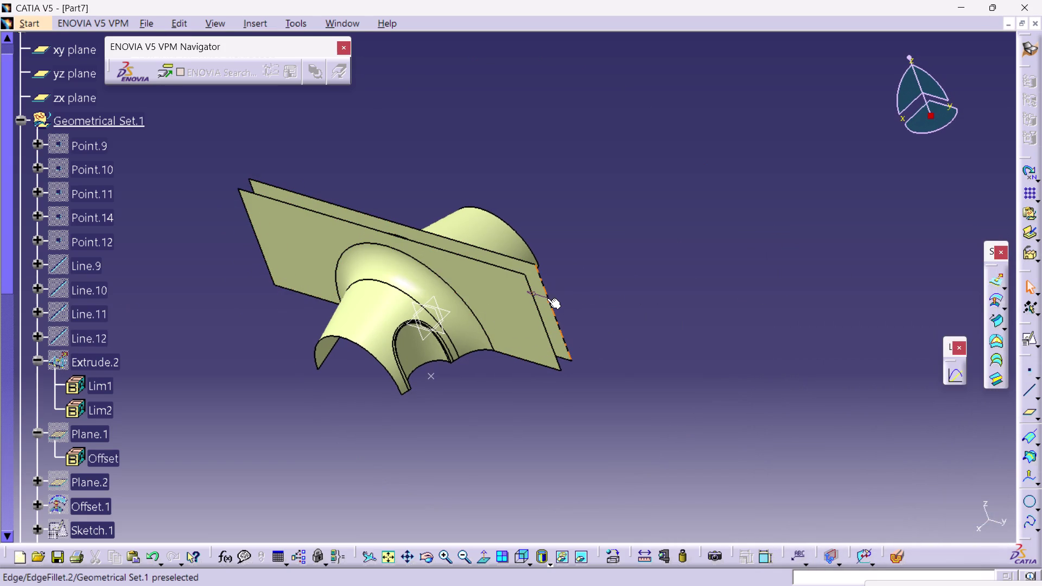
right_click(63, 262)
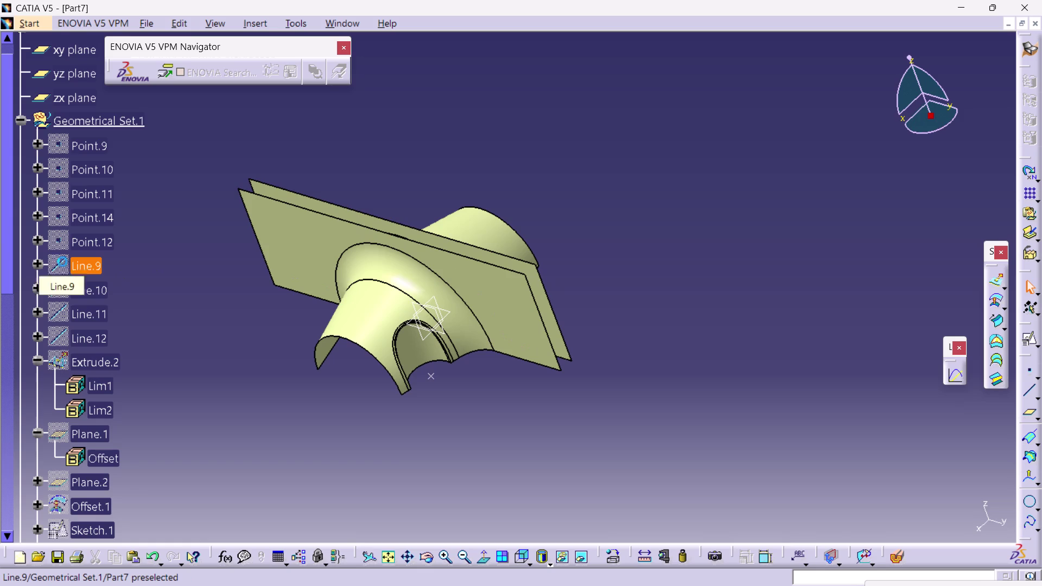
Hide construction line Line.9, leaving it hidden after toggling it twice.
click(103, 303)
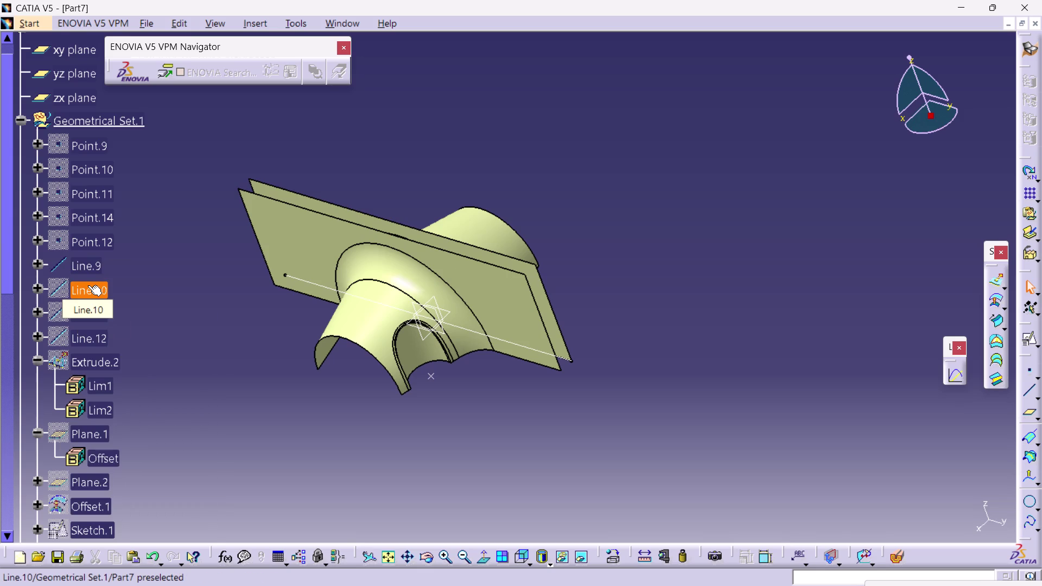
click(57, 268)
right_click(57, 269)
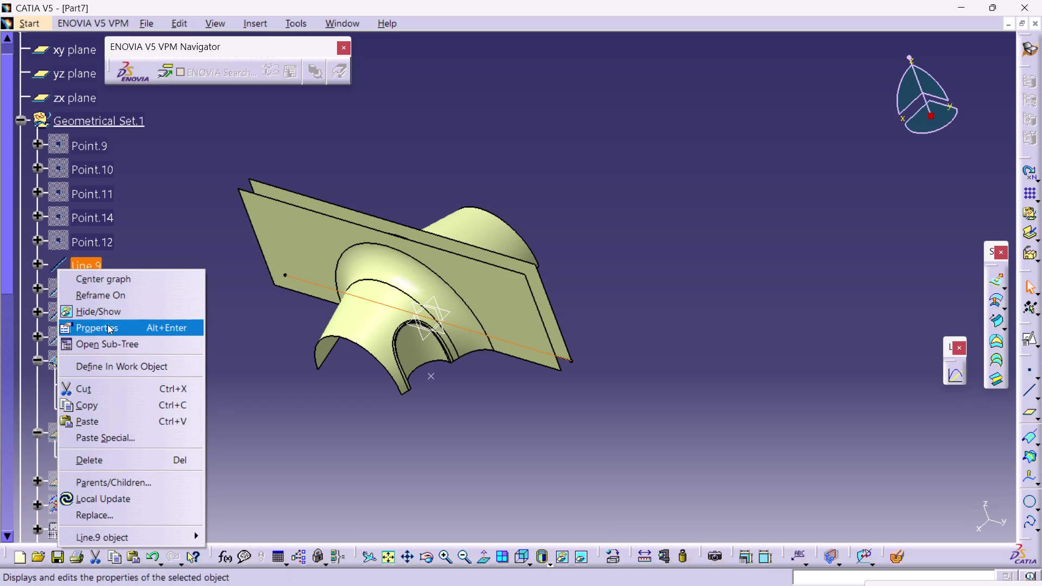
click(114, 314)
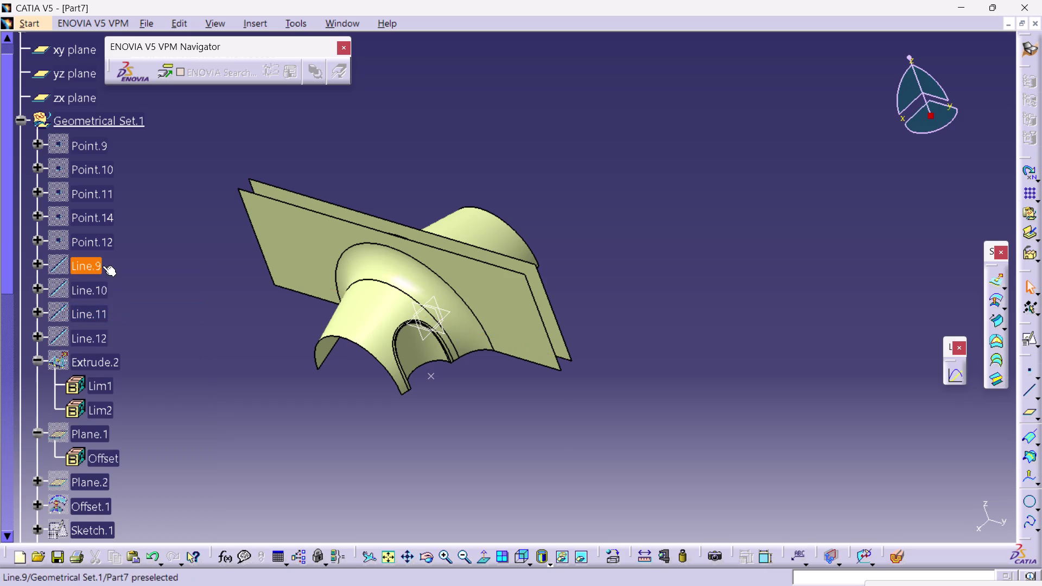
click(88, 262)
right_click(88, 263)
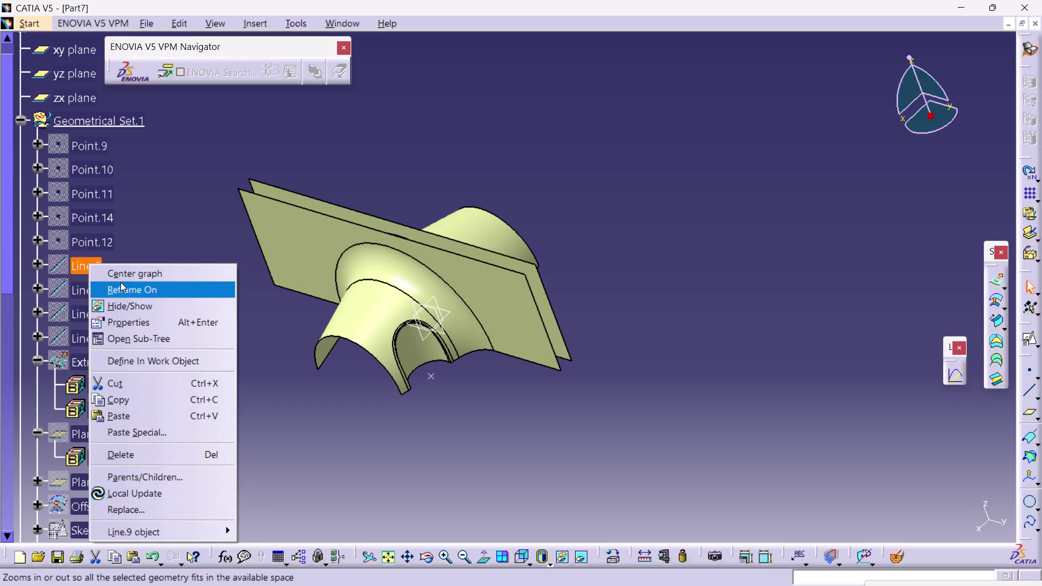
click(125, 299)
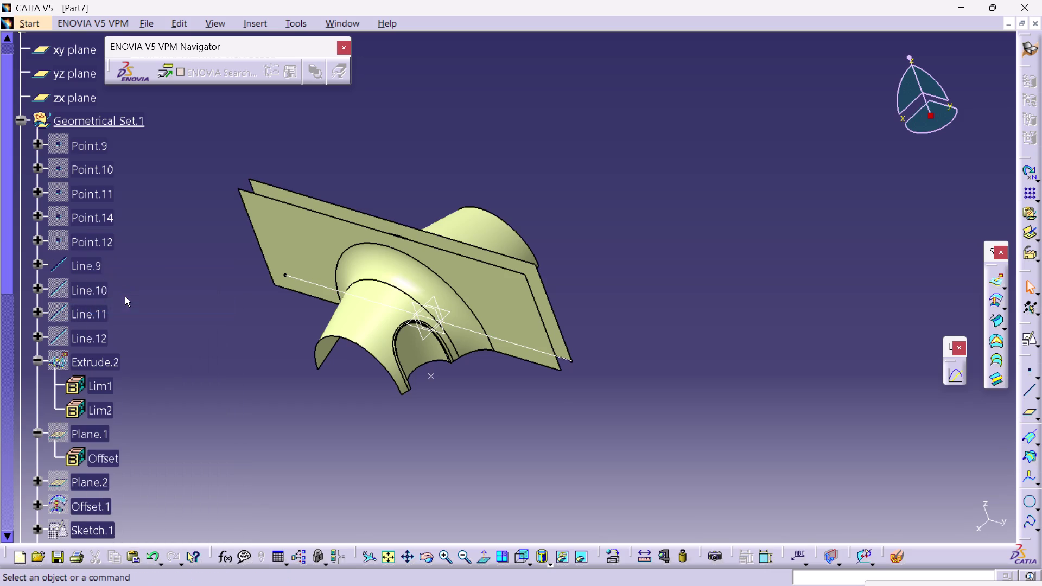
right_click(87, 267)
click(113, 304)
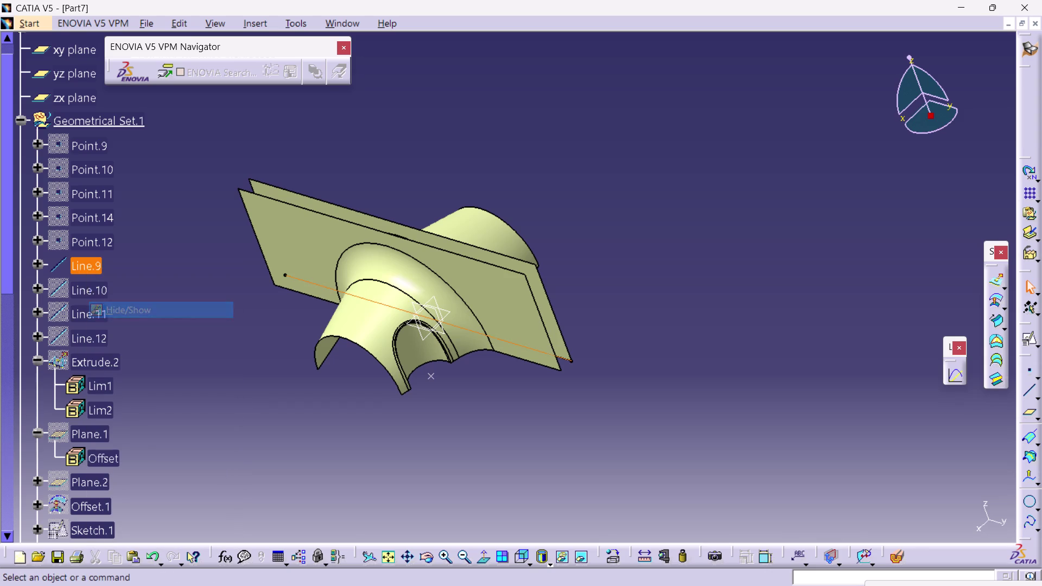
Show Line.10, Line.11 and Line.12 with Hide/Show, then clear the selection.
click(85, 287)
right_click(85, 287)
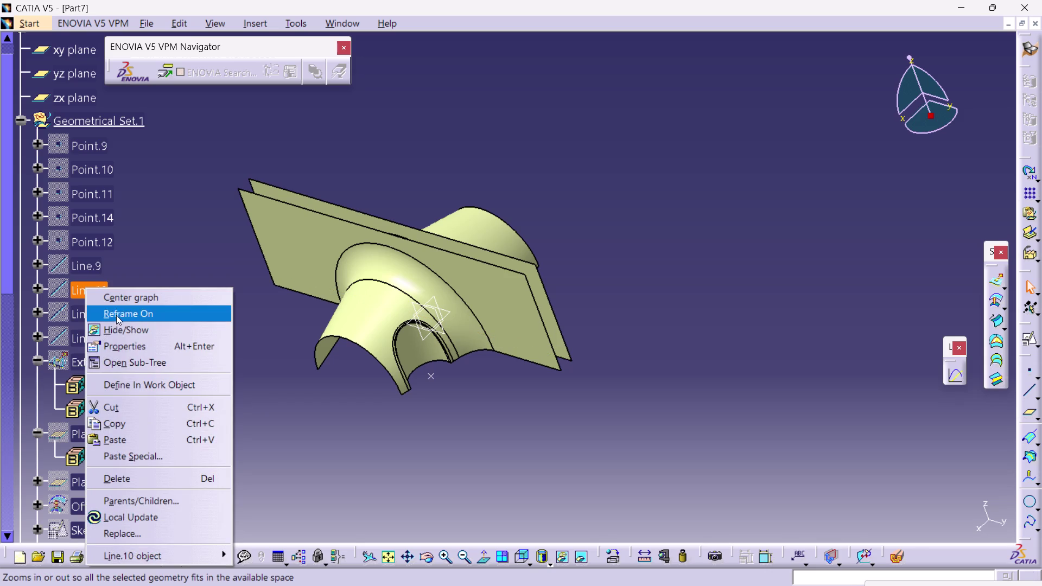
click(114, 324)
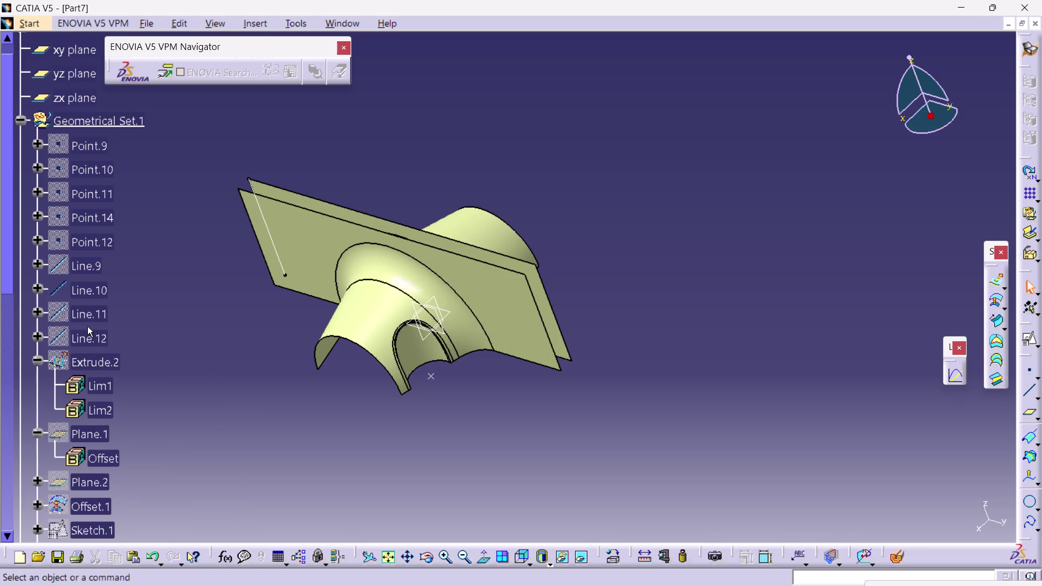
click(88, 317)
right_click(87, 312)
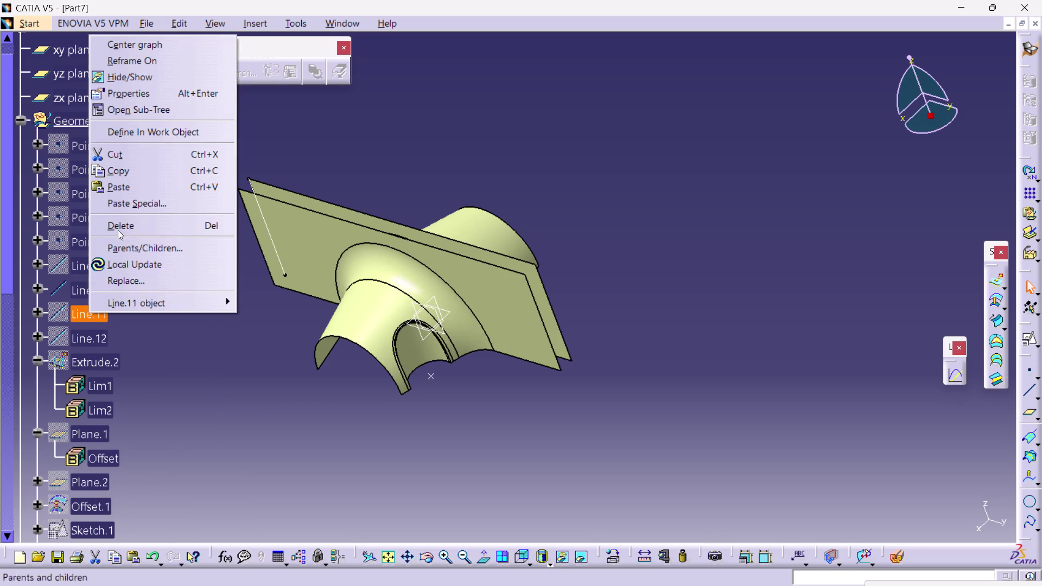
click(134, 80)
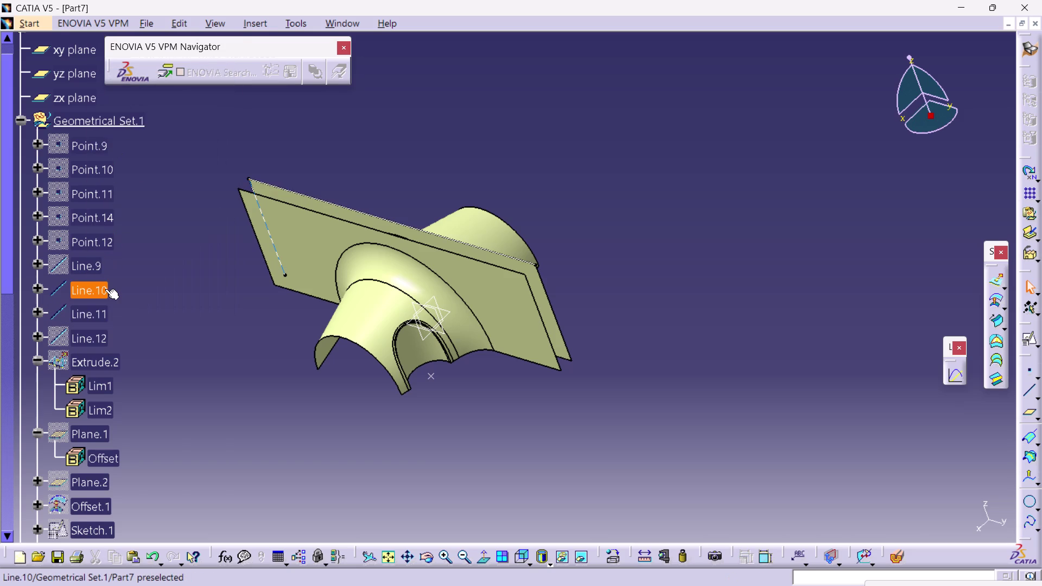
click(92, 333)
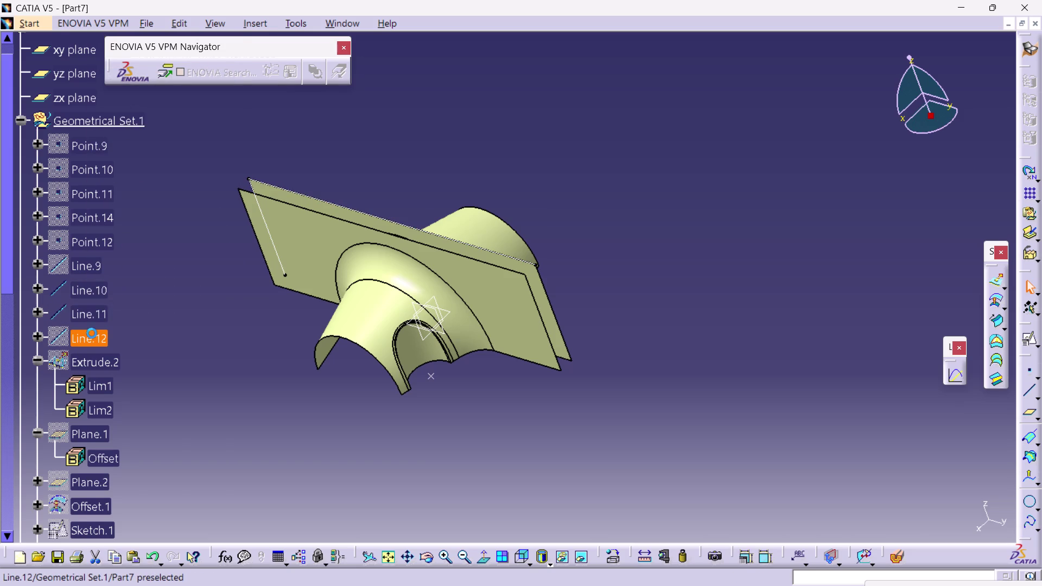
right_click(92, 333)
click(131, 97)
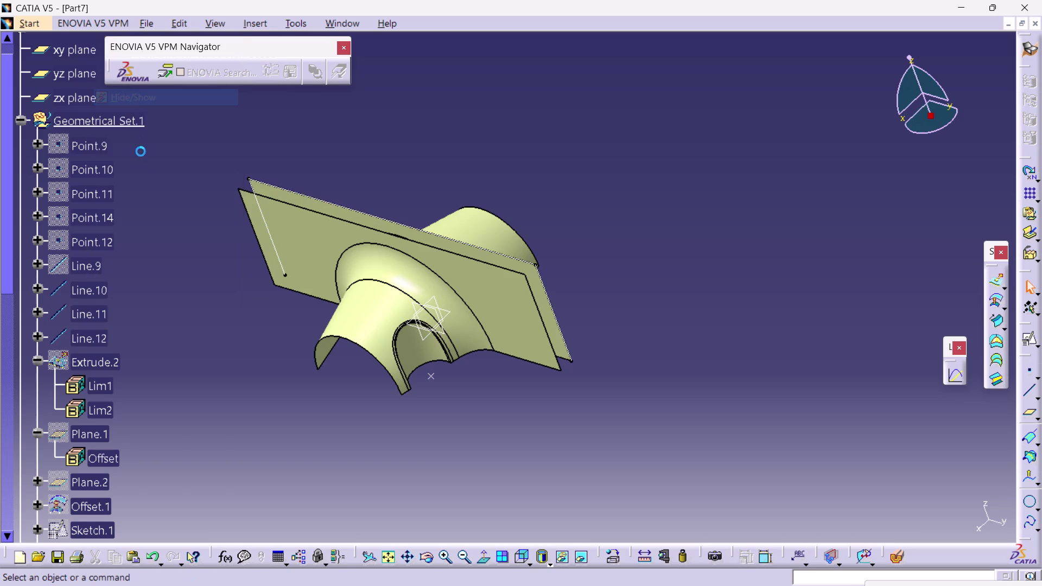
click(287, 202)
scroll(down, 3)
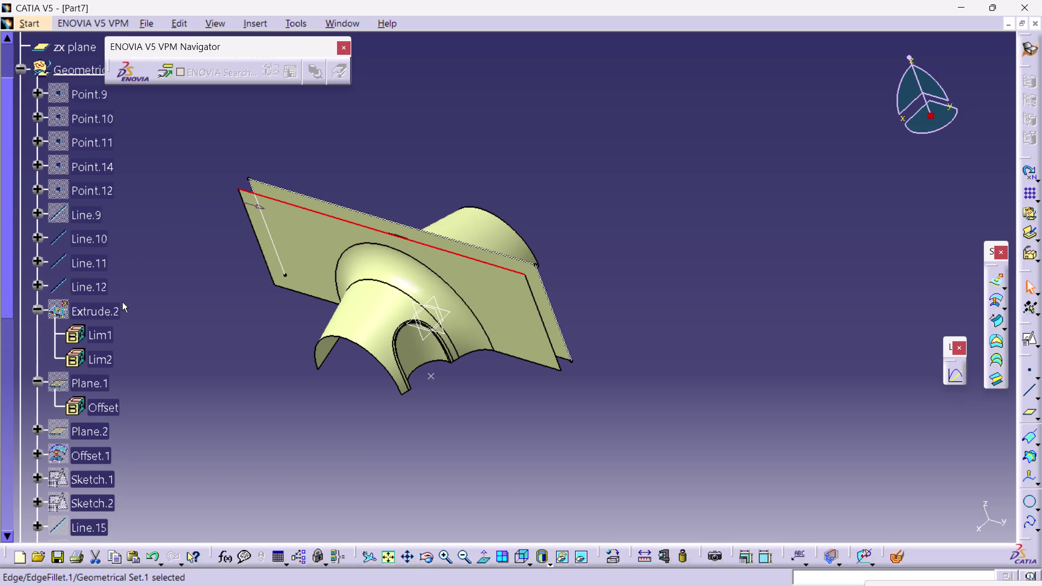
scroll(down, 3)
scroll(down, 3)
scroll(down, 3)
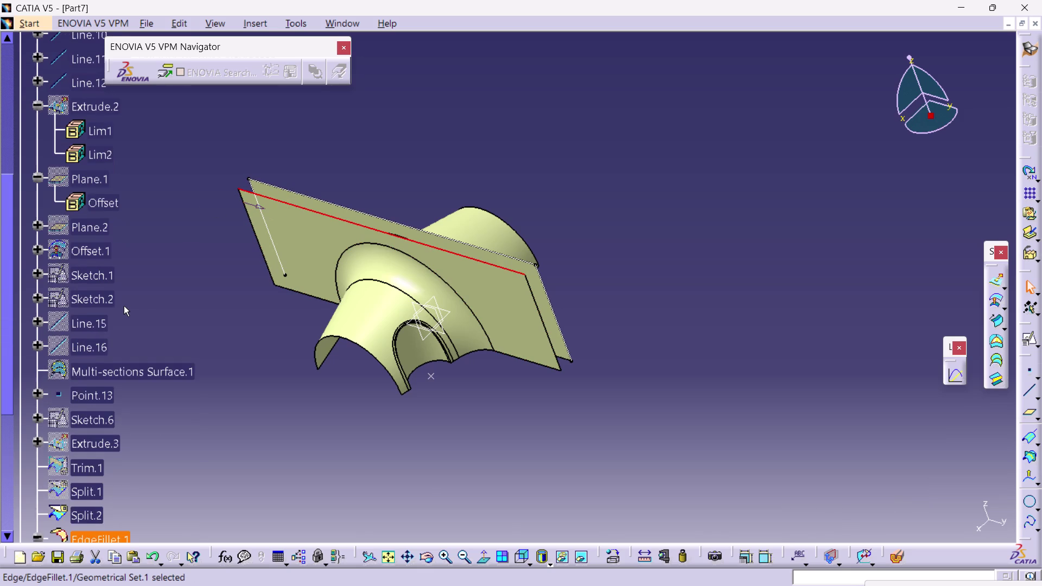
scroll(down, 3)
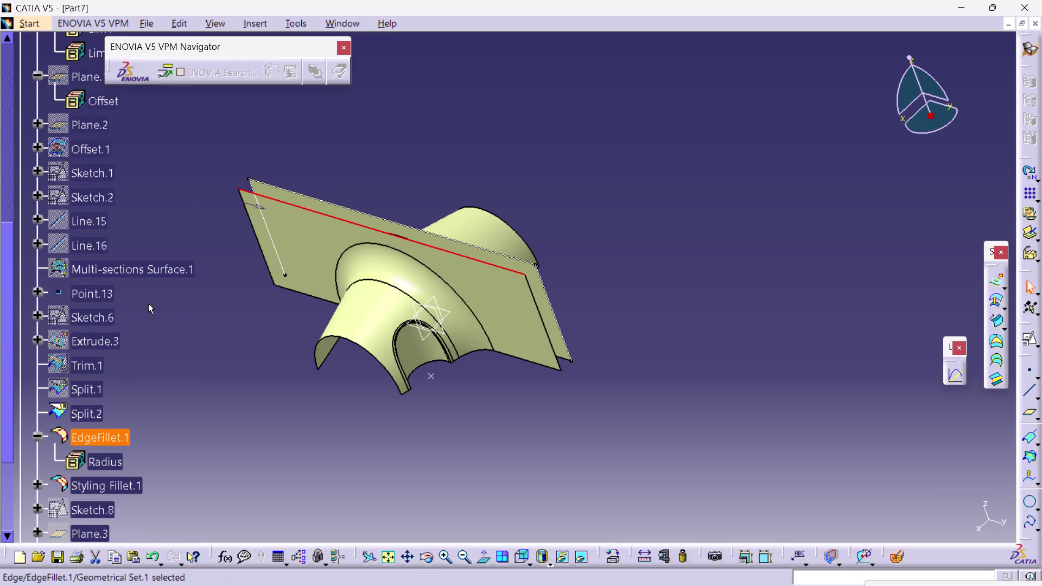
click(215, 313)
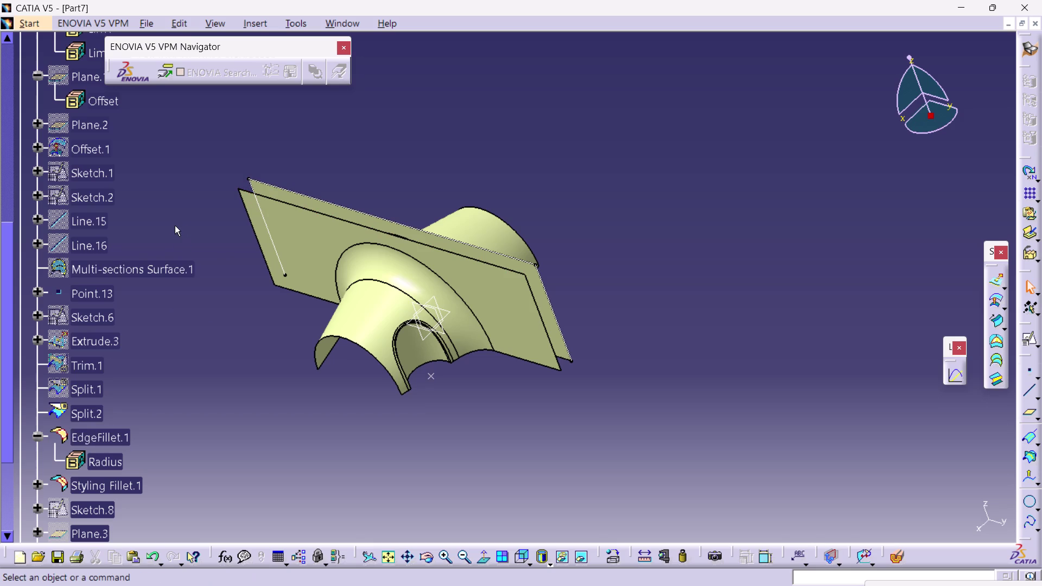
scroll(up, 3)
scroll(up, 3)
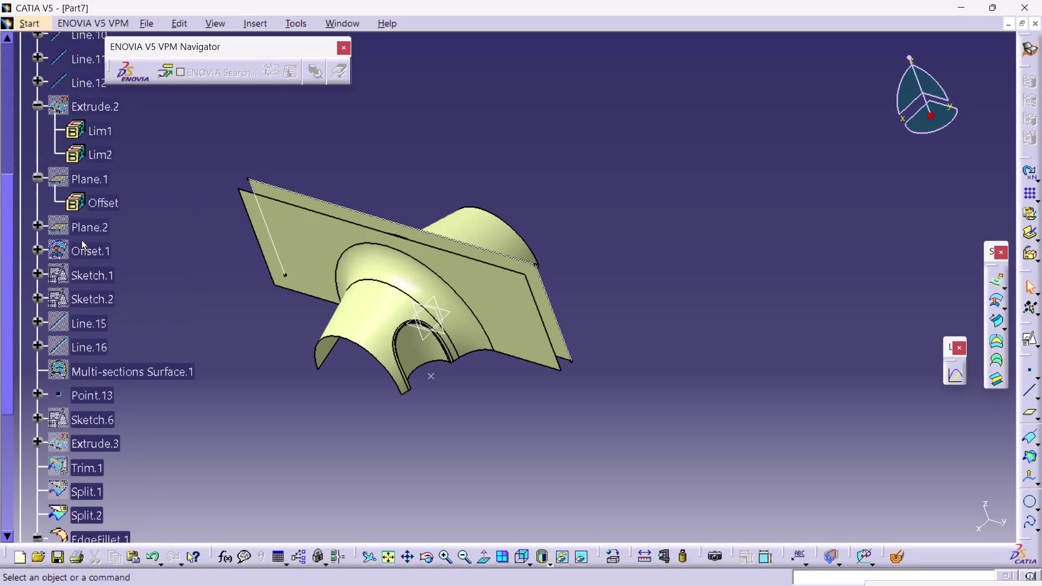
scroll(up, 3)
scroll(up, 3)
scroll(up, 3)
scroll(up, 3)
scroll(down, 3)
scroll(down, 3)
scroll(down, 3)
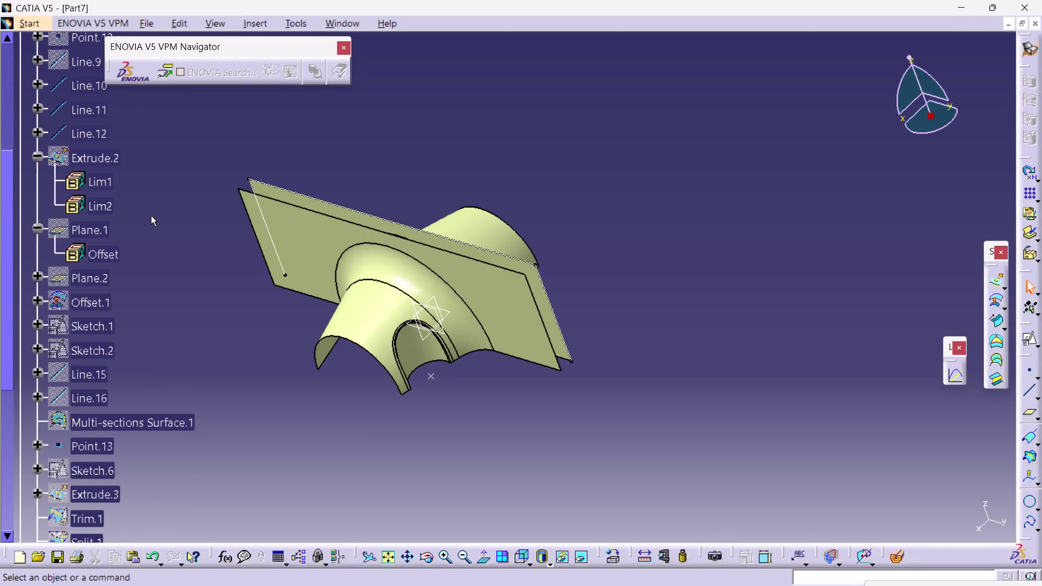
scroll(down, 3)
scroll(down, 3)
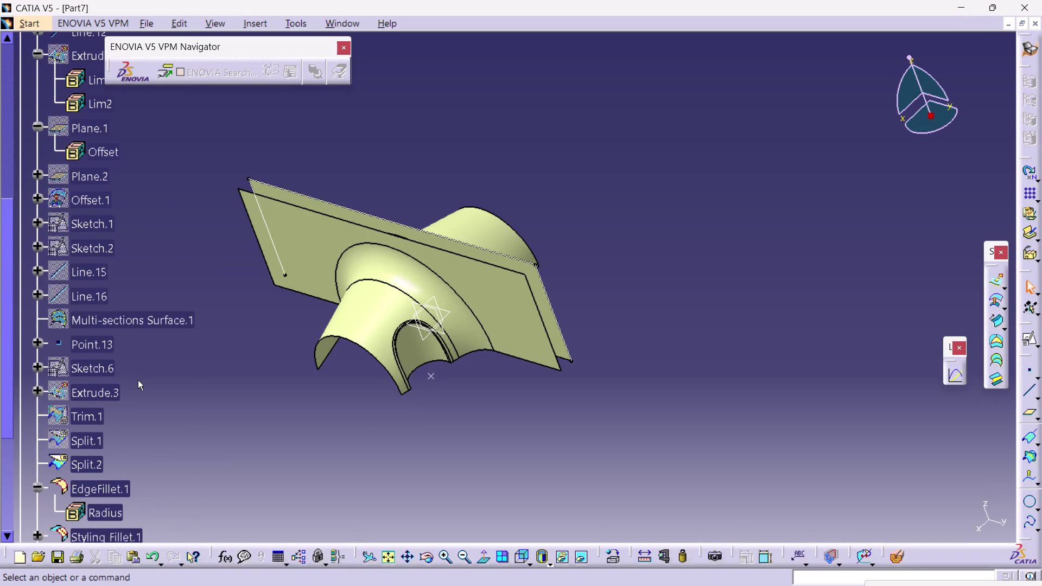
scroll(down, 3)
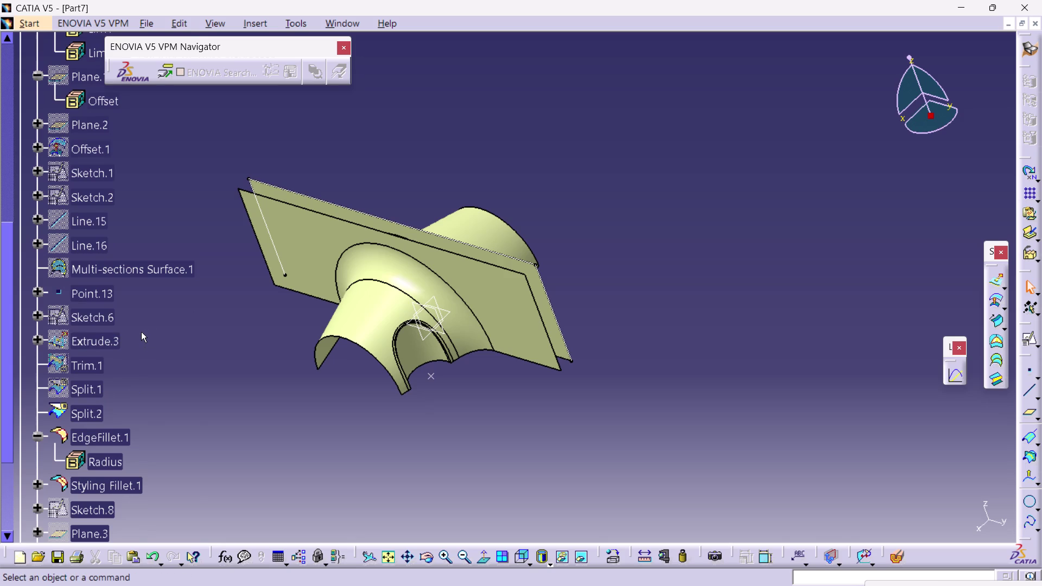
scroll(down, 3)
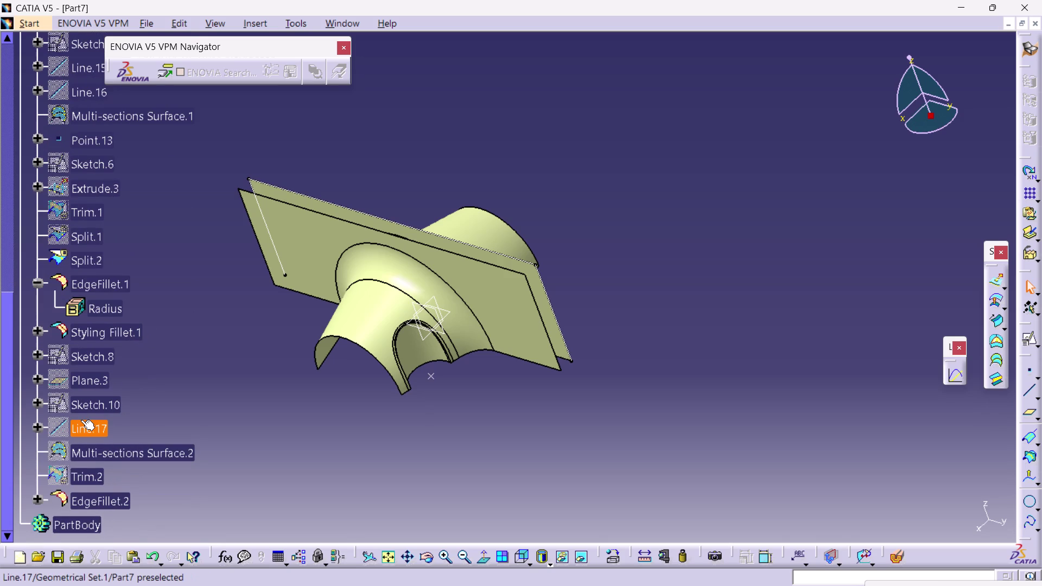
Show Line.17 on the right part of the flange and rotate to view it.
click(80, 422)
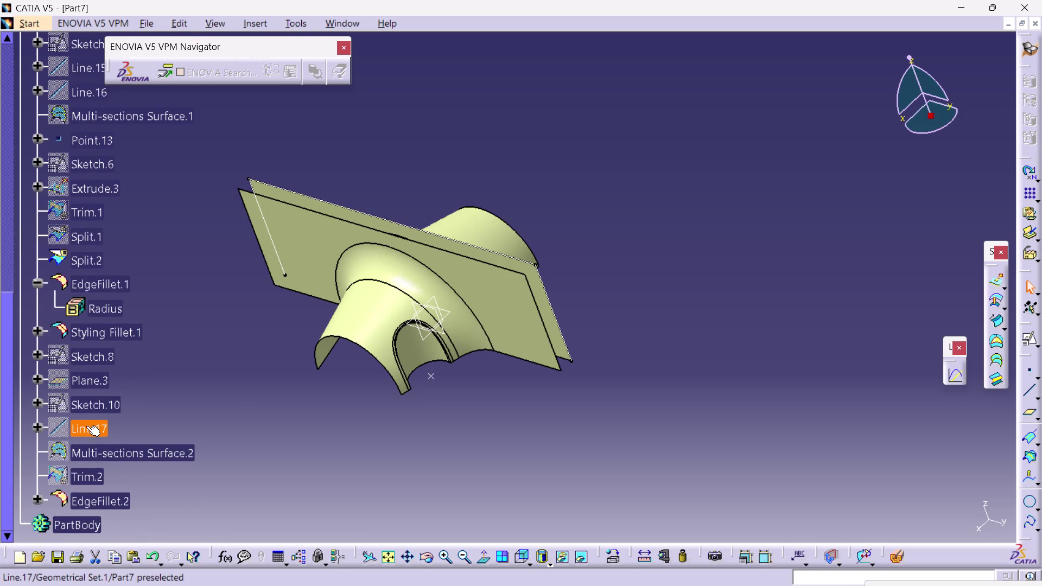
right_click(86, 426)
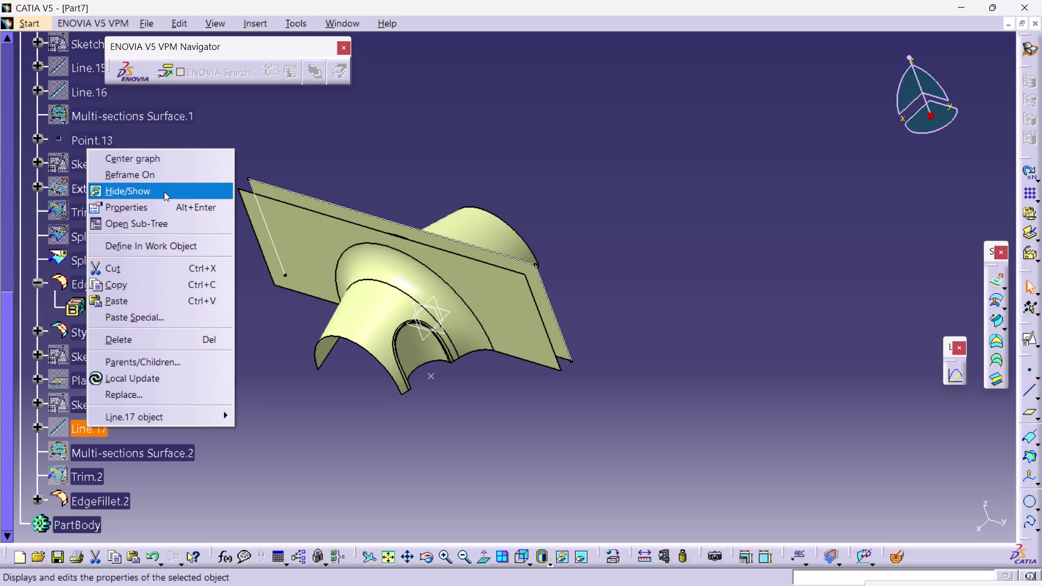
click(164, 191)
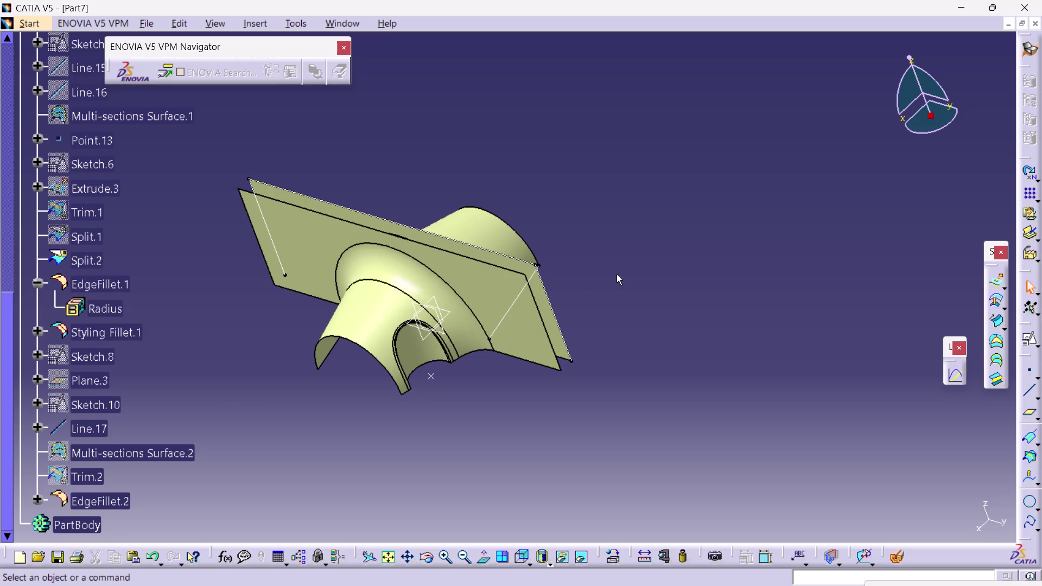
middle_drag(616, 274, 567, 288)
right_drag(617, 275, 567, 288)
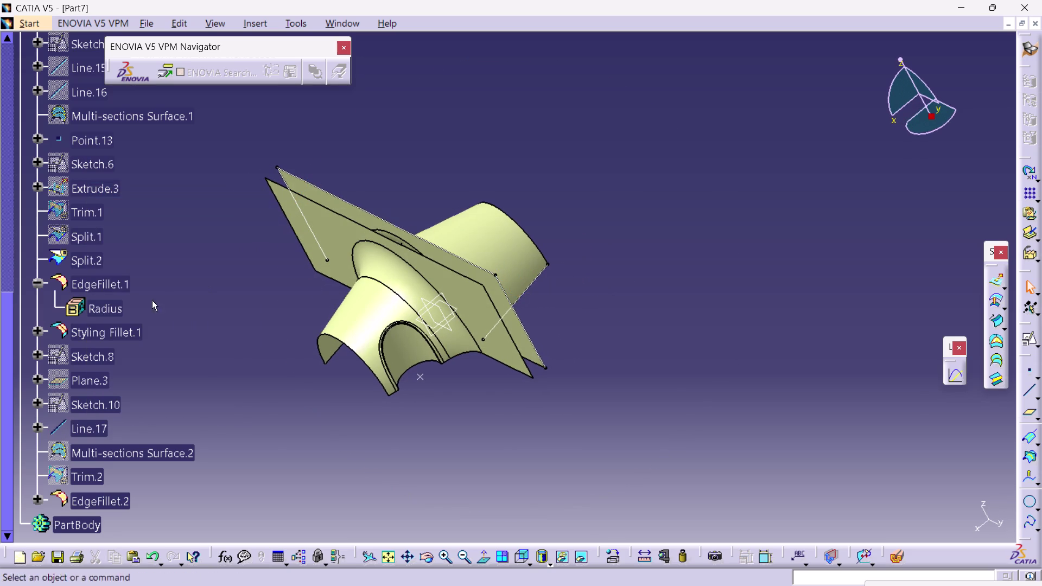
right_click(85, 430)
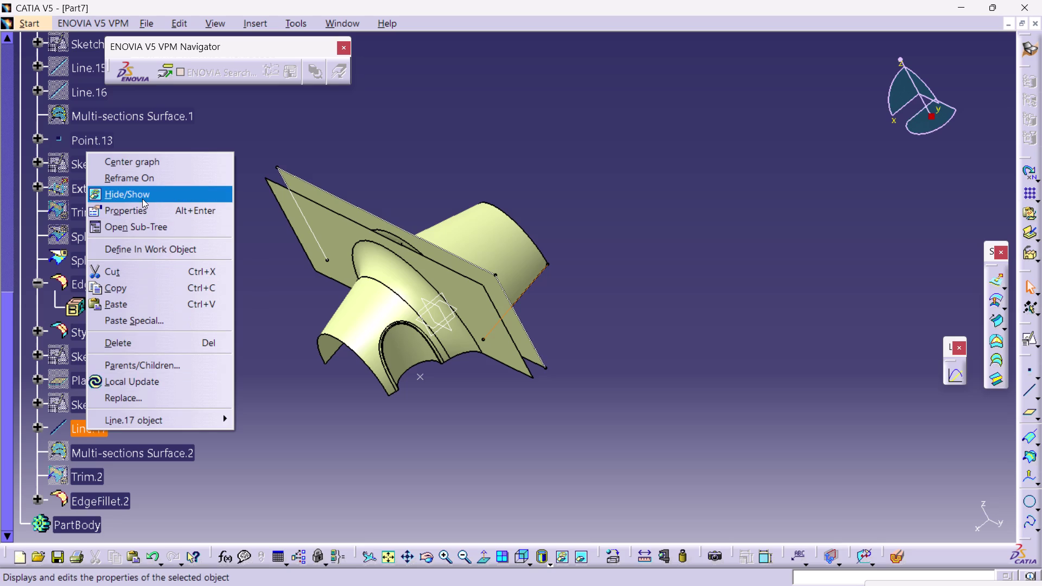
click(142, 199)
scroll(up, 3)
scroll(up, 3)
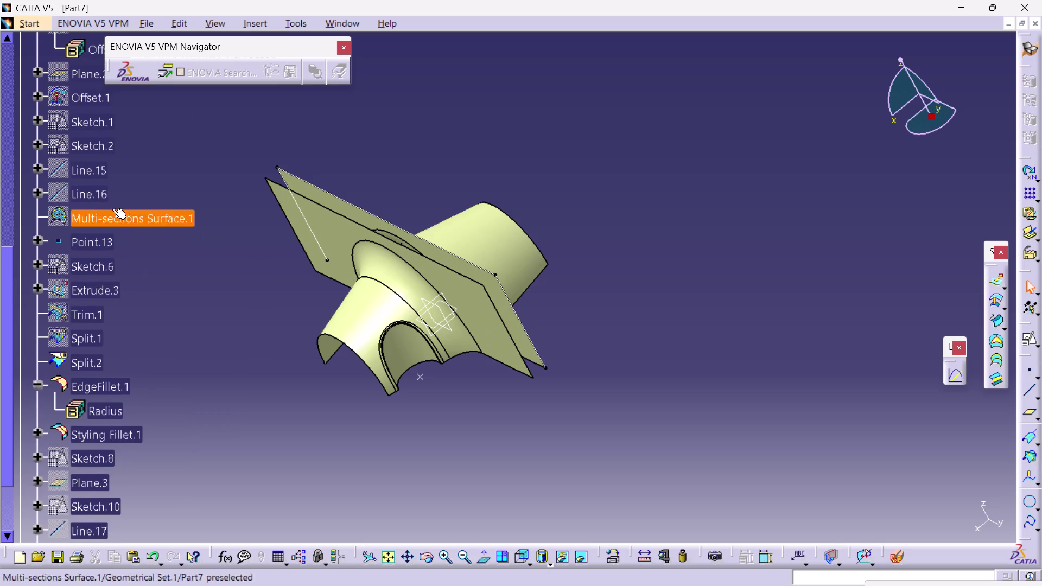
scroll(up, 3)
scroll(up, 3)
scroll(up, 3)
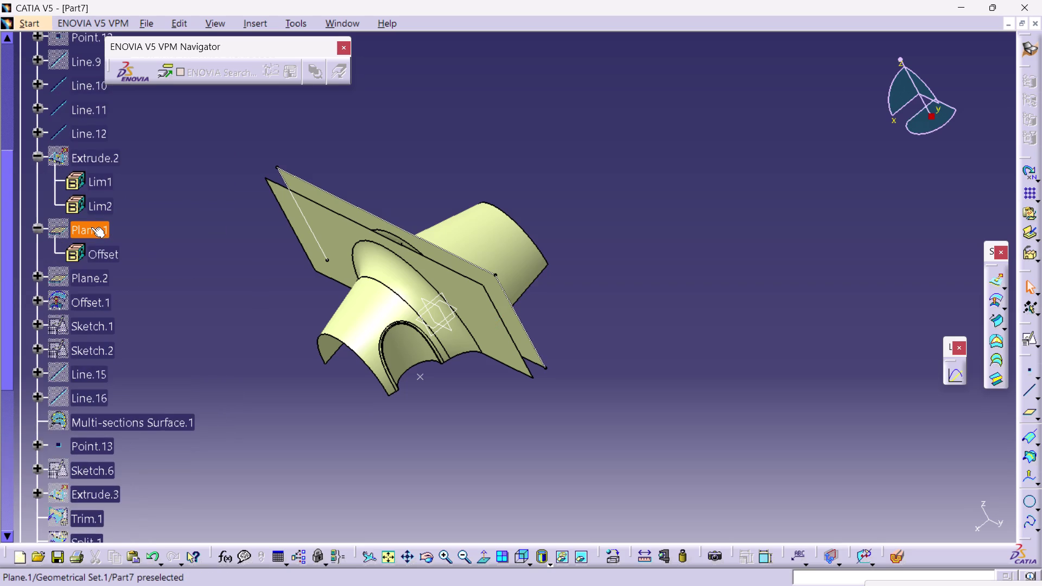
scroll(up, 3)
scroll(up, 3)
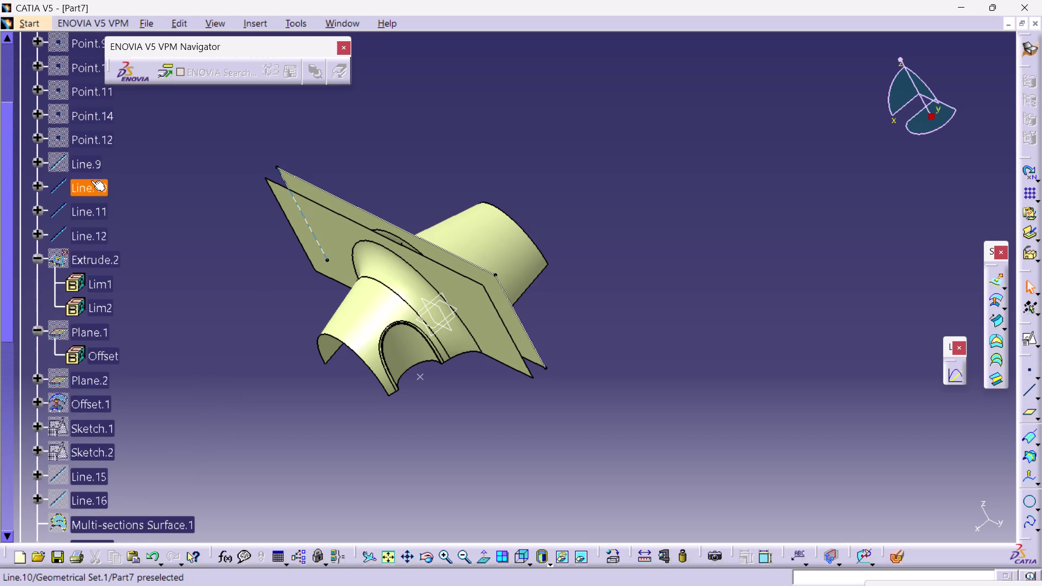
click(41, 377)
click(41, 377)
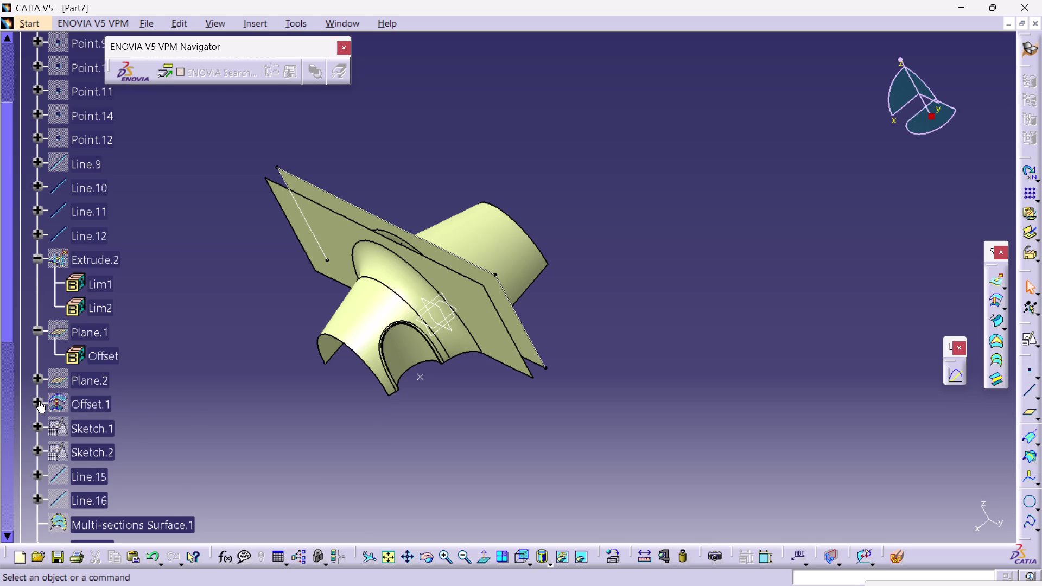
click(39, 401)
click(39, 401)
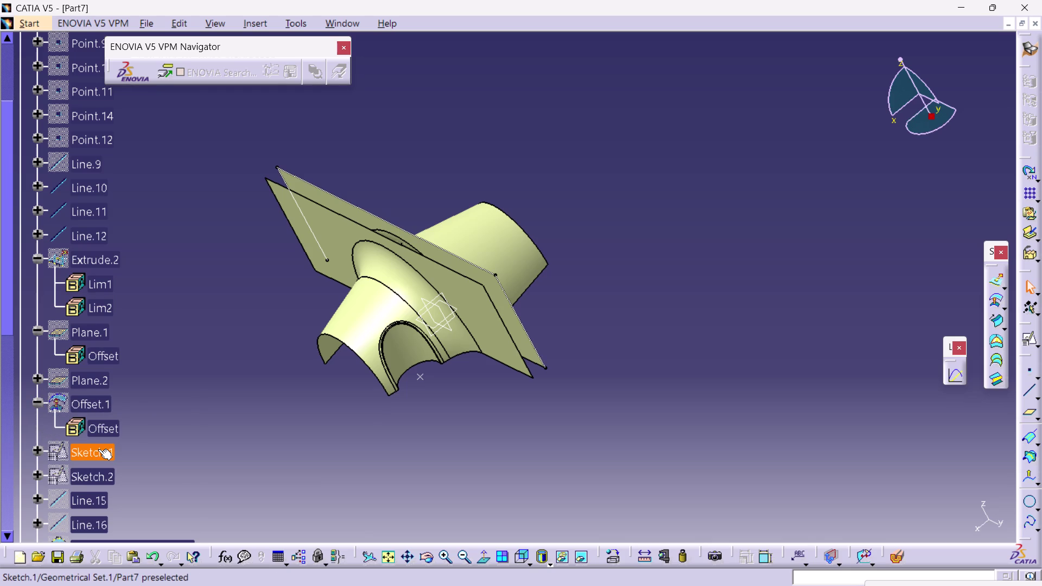
scroll(down, 3)
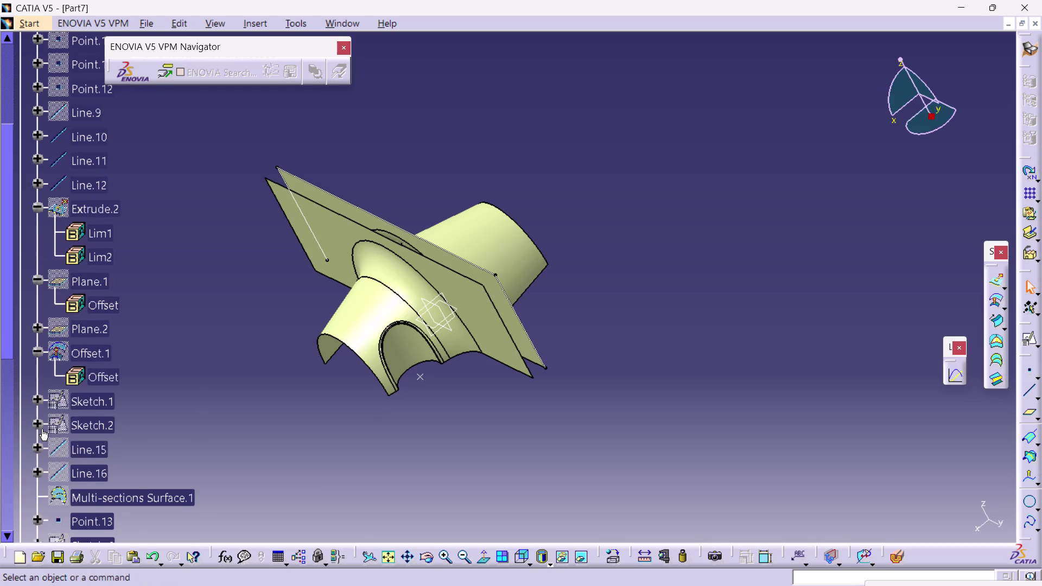
click(41, 427)
click(40, 427)
click(38, 401)
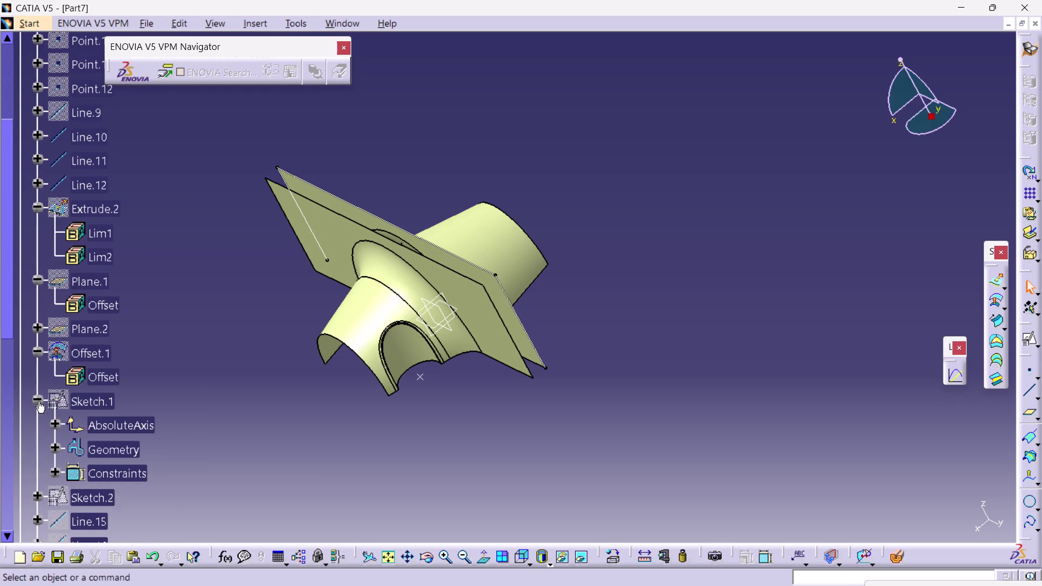
click(38, 401)
scroll(up, 3)
scroll(up, 3)
scroll(up, 3)
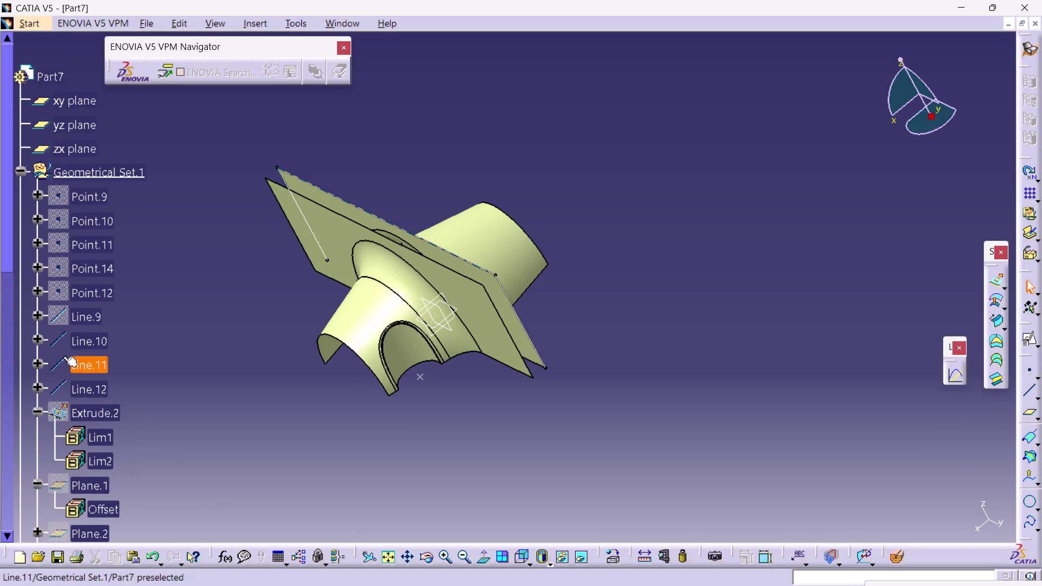
scroll(down, 3)
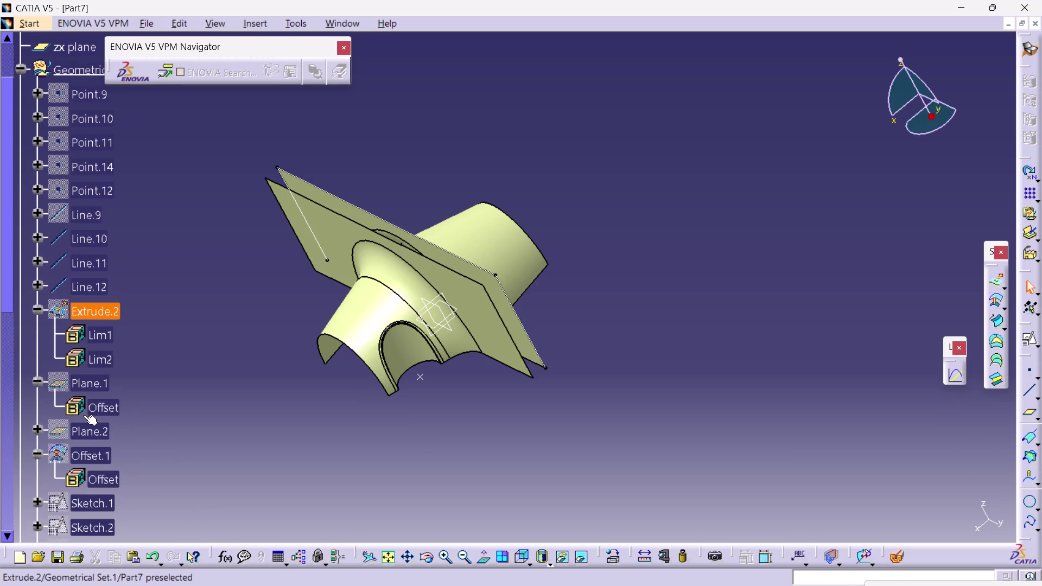
scroll(down, 3)
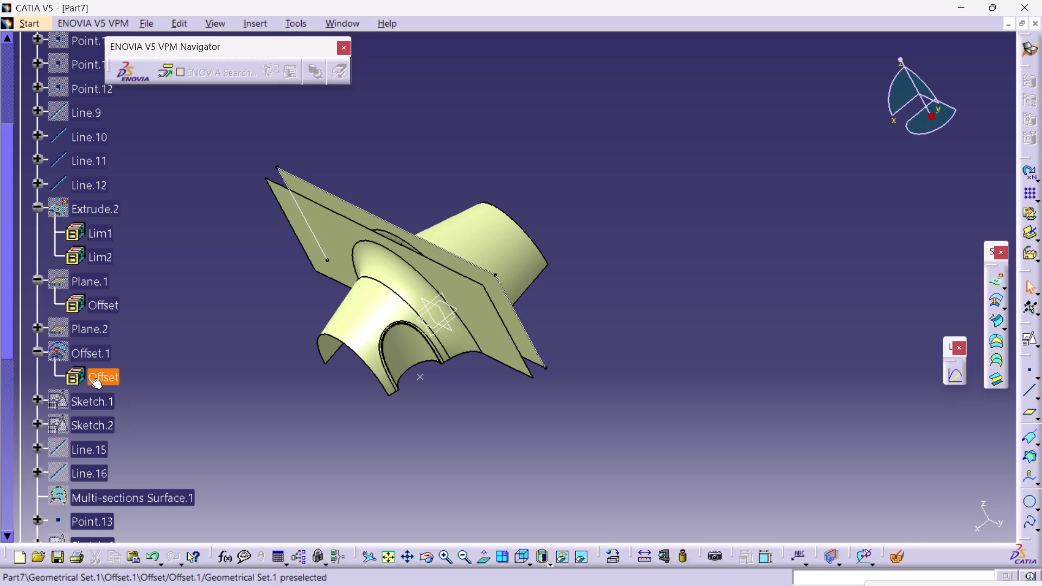
middle_drag(189, 360, 217, 334)
right_drag(190, 361, 217, 335)
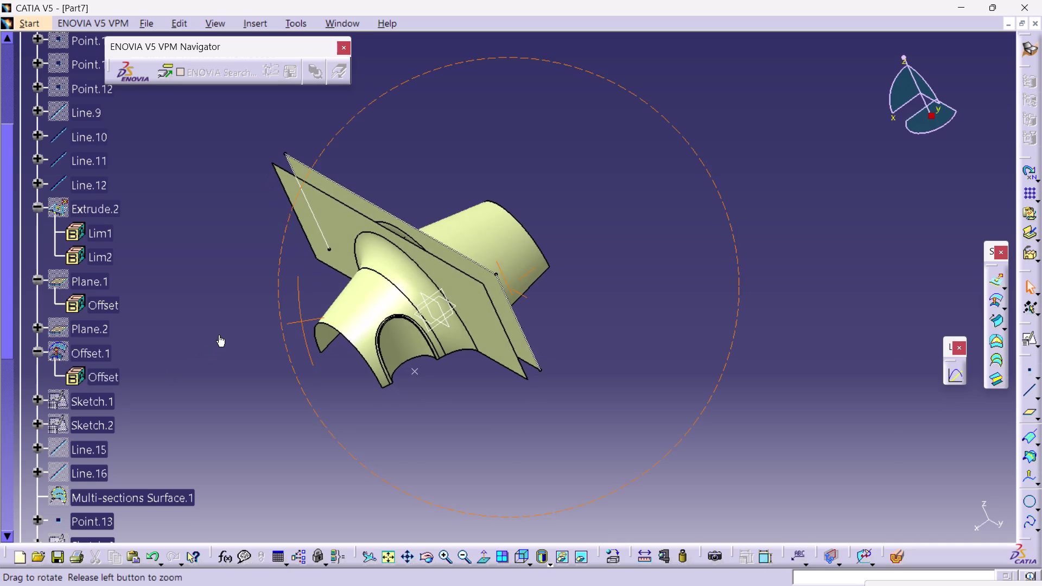
right_drag(218, 335, 213, 351)
middle_drag(218, 335, 213, 351)
click(810, 234)
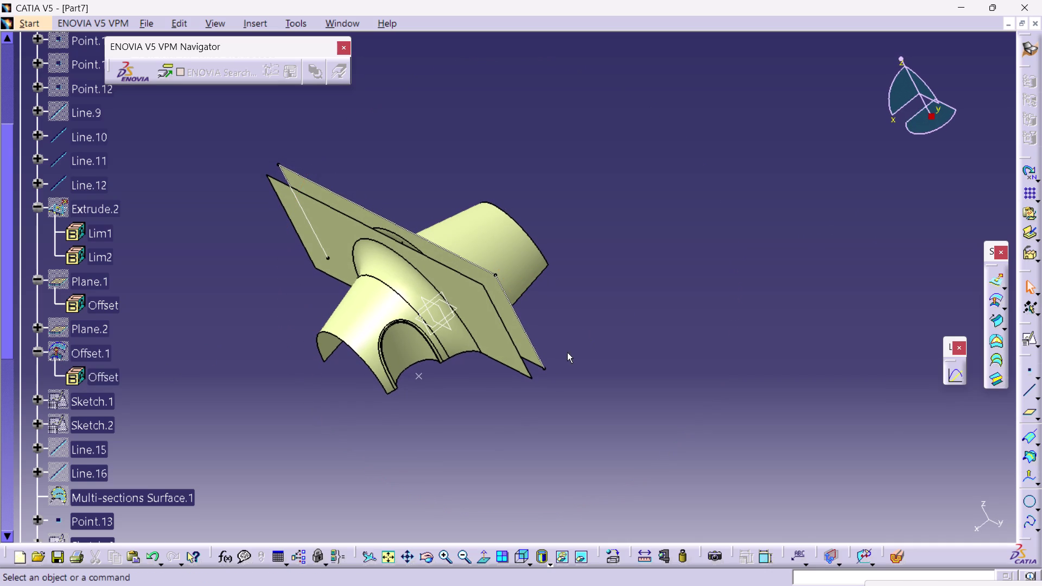
middle_drag(594, 357, 613, 331)
right_drag(594, 357, 613, 331)
click(995, 358)
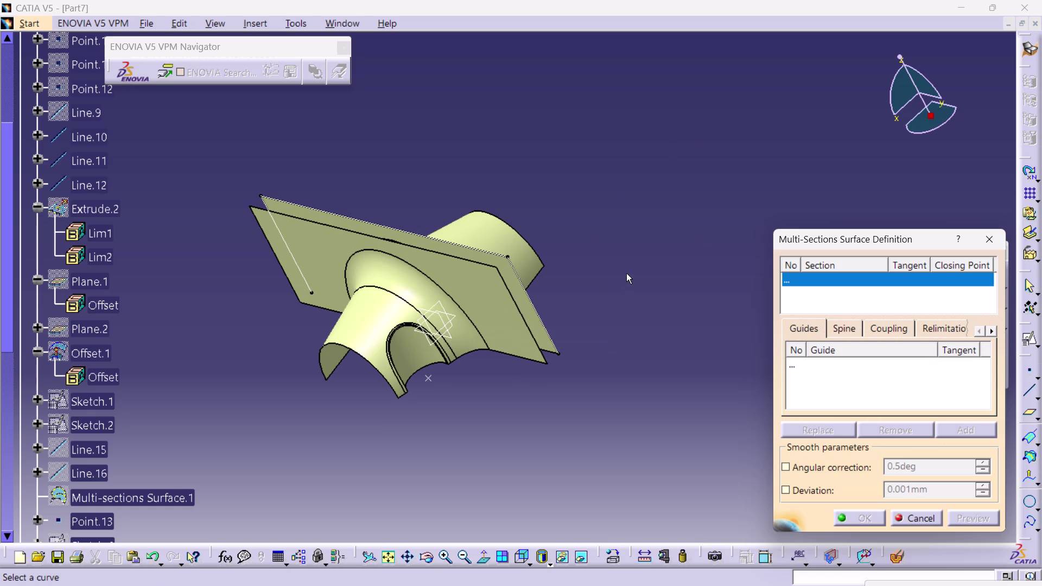
Add the first fillet edge, Line.12, Line.11 and the second fillet edge as sections.
click(521, 313)
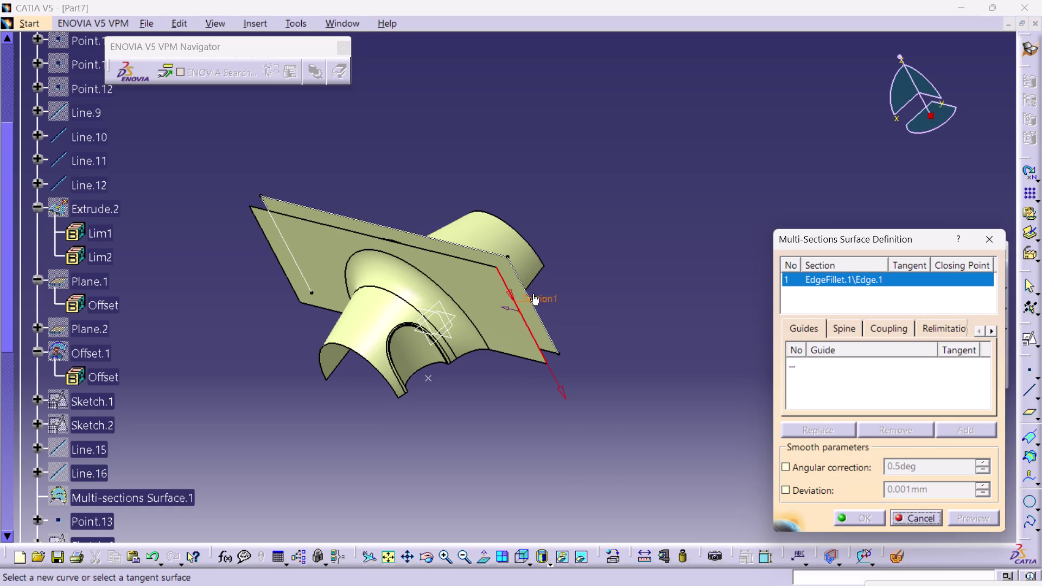
click(521, 281)
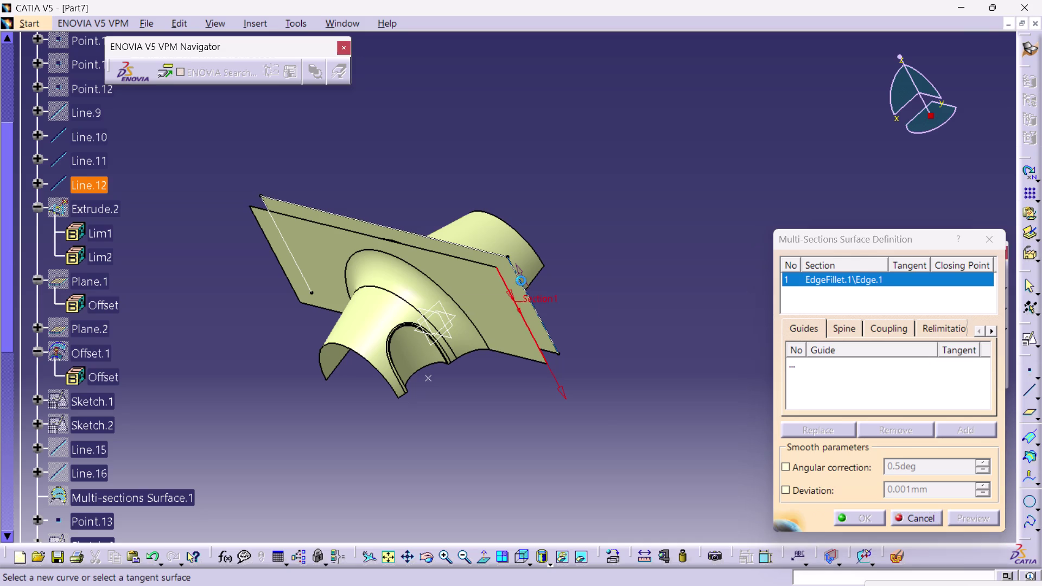
click(483, 251)
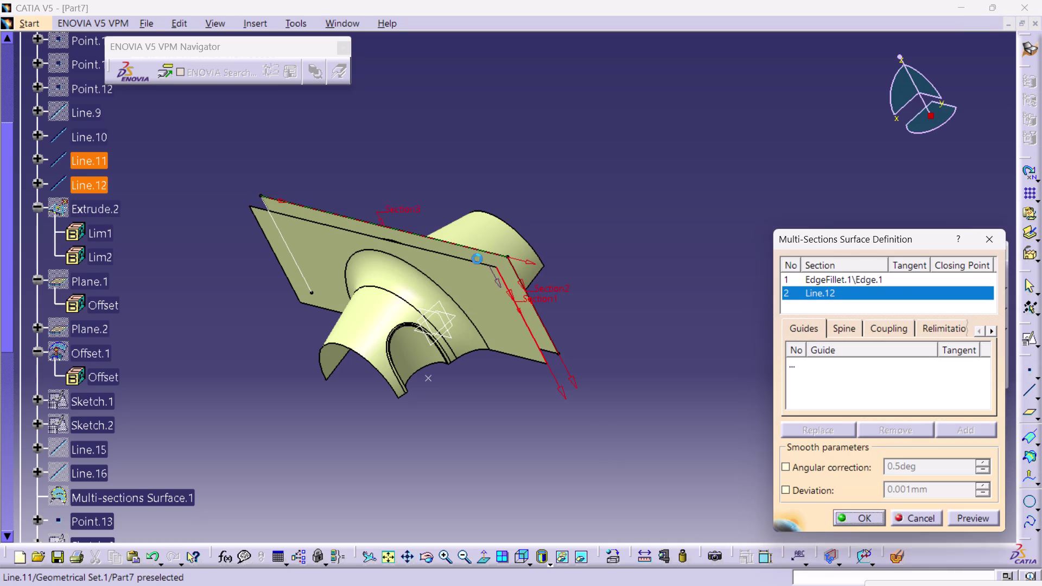
click(475, 265)
Add the third fillet edge and Line.10 as the remaining sections.
middle_drag(257, 308, 305, 285)
right_drag(258, 309, 304, 285)
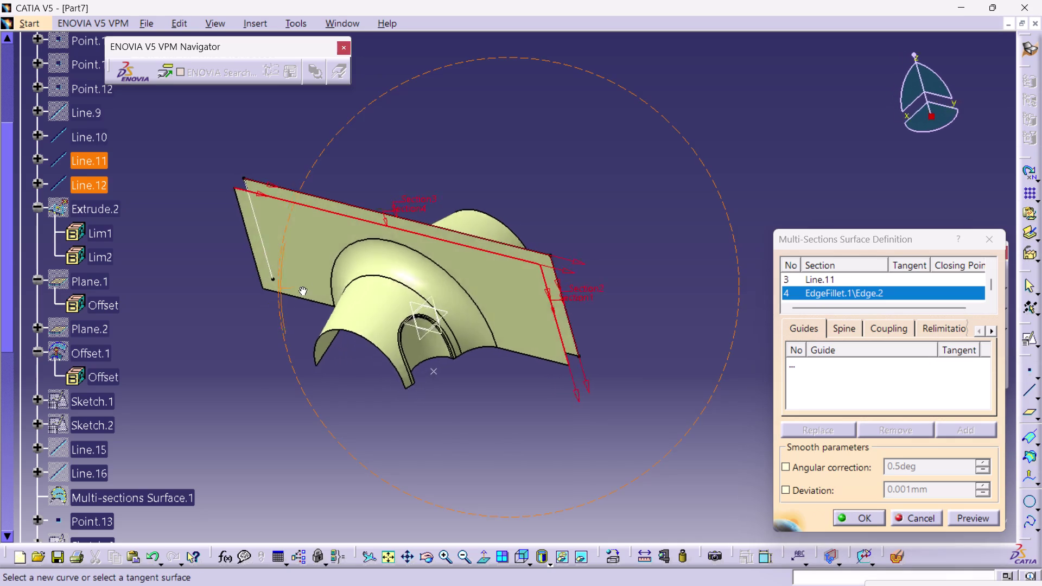
middle_drag(305, 285, 560, 278)
right_drag(305, 285, 561, 277)
click(370, 209)
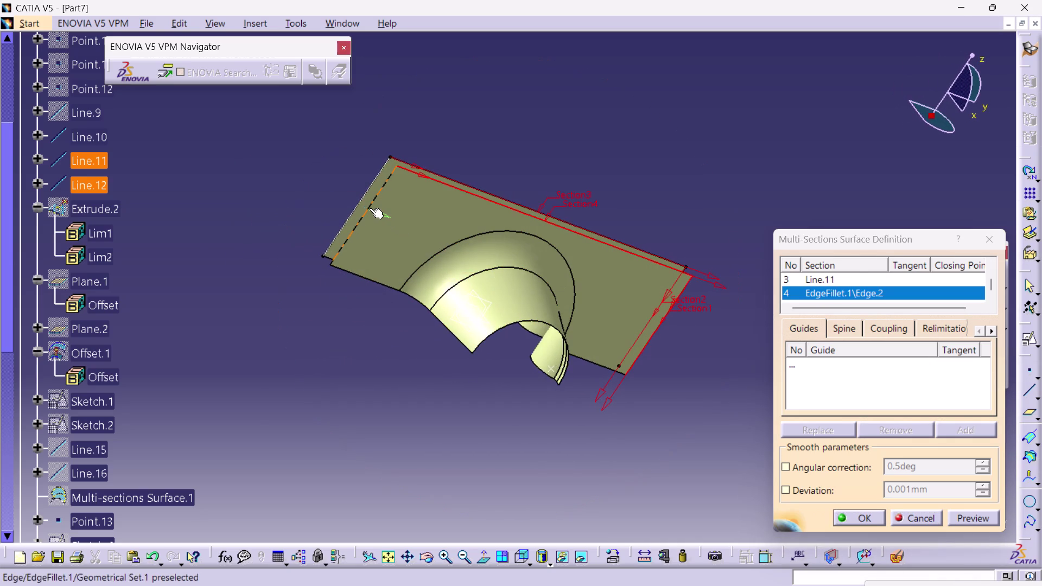
click(363, 200)
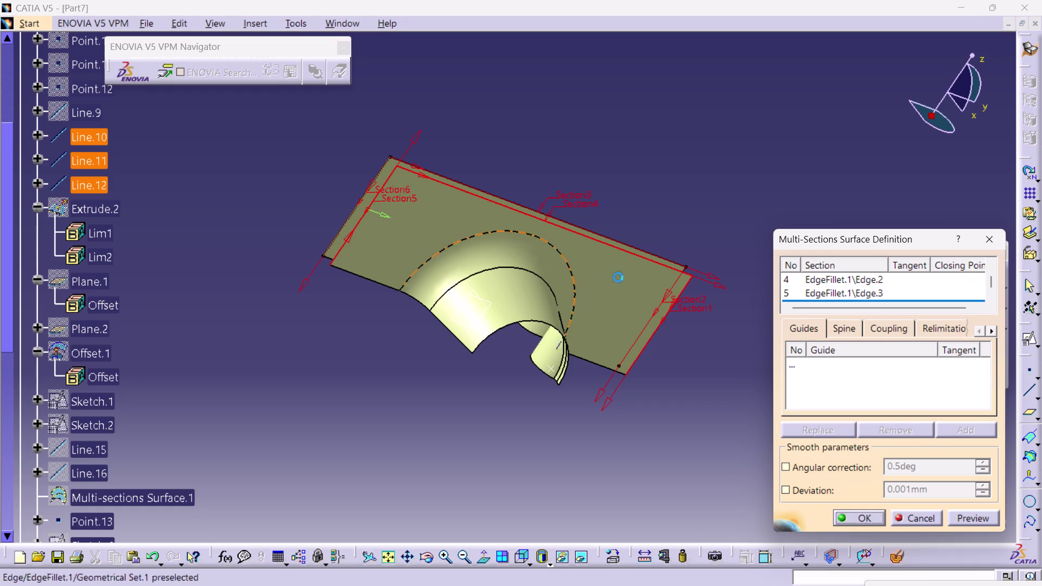
click(823, 369)
middle_drag(729, 332, 436, 309)
right_drag(729, 332, 435, 309)
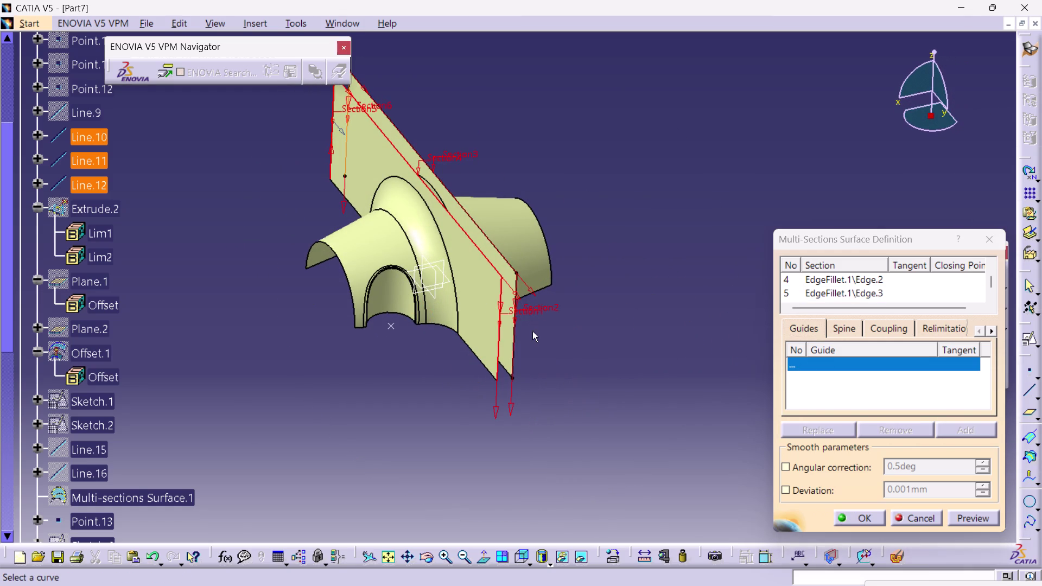
Add Line.12 and Line.11 as guides, with Line.11 tangent to the fillet.
click(513, 347)
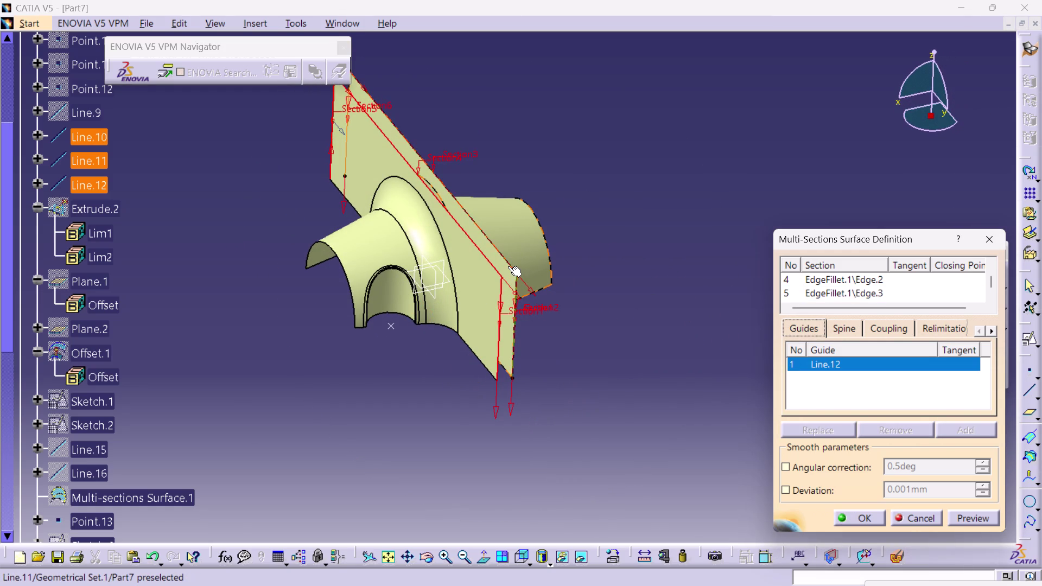
click(508, 266)
middle_drag(292, 199, 499, 358)
right_drag(291, 199, 500, 358)
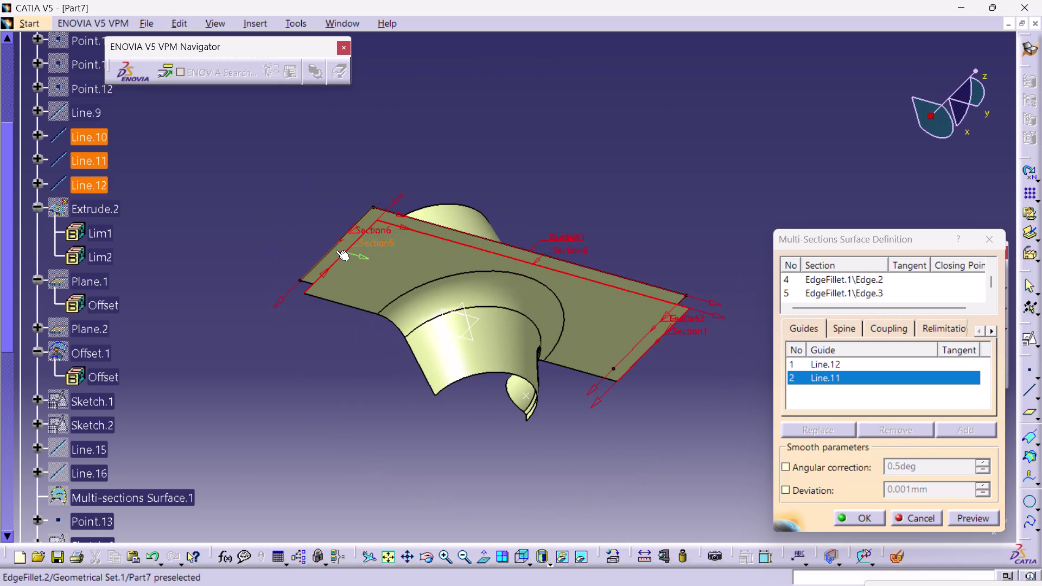
click(336, 251)
click(845, 517)
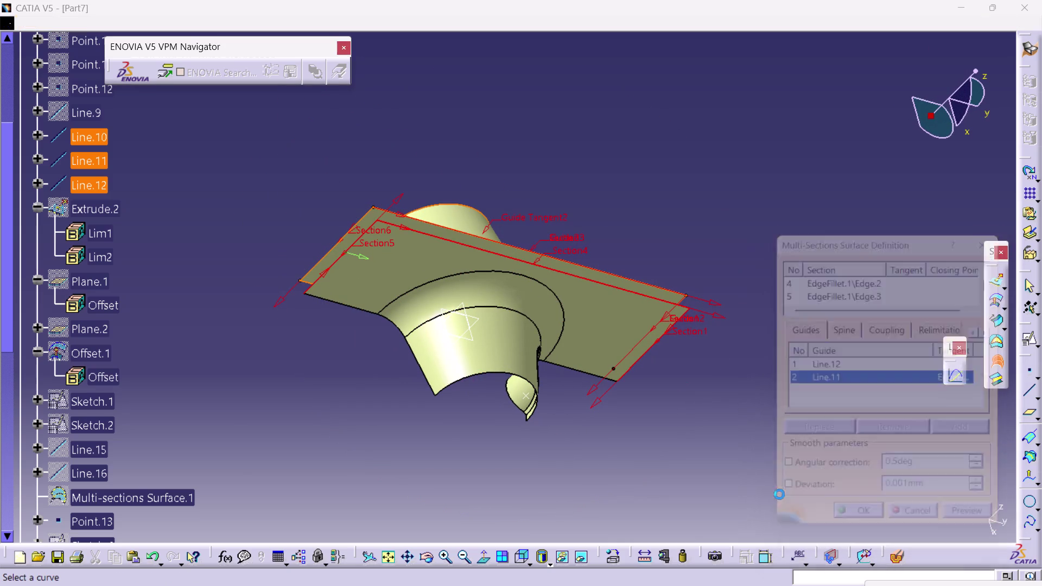
click(606, 343)
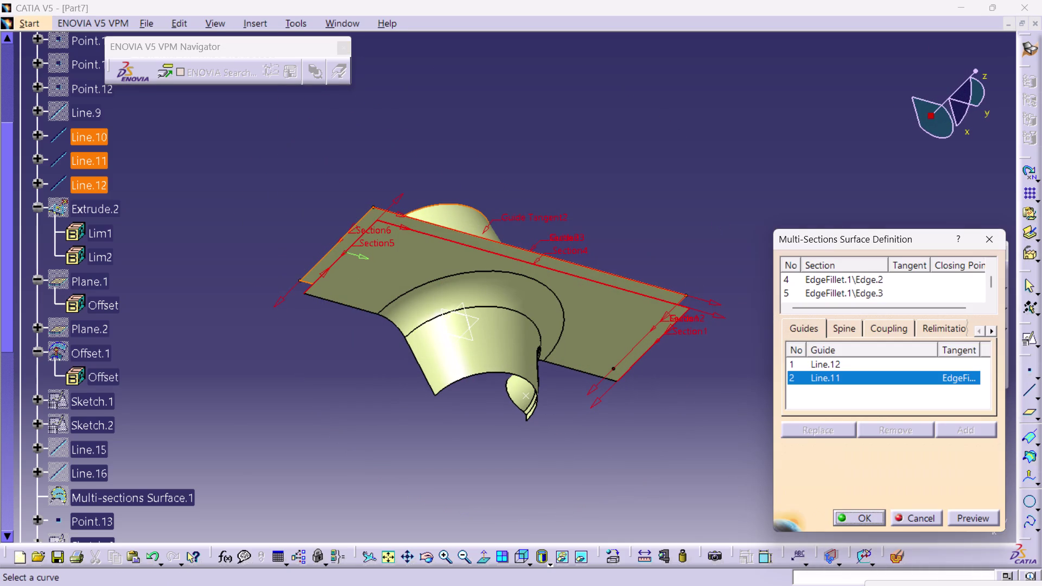
Attempt the surface, dismiss the linear-profile Update Error, and cancel the definition.
middle_drag(768, 408, 725, 389)
right_drag(768, 409, 725, 389)
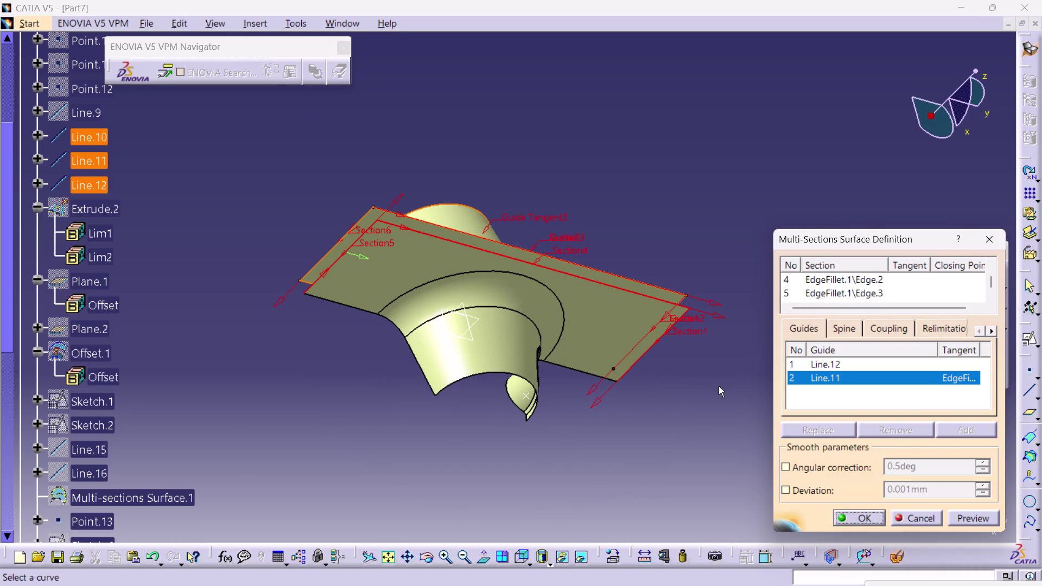
right_drag(724, 389, 640, 366)
middle_drag(724, 389, 641, 367)
middle_drag(694, 385, 569, 320)
right_drag(694, 386, 570, 321)
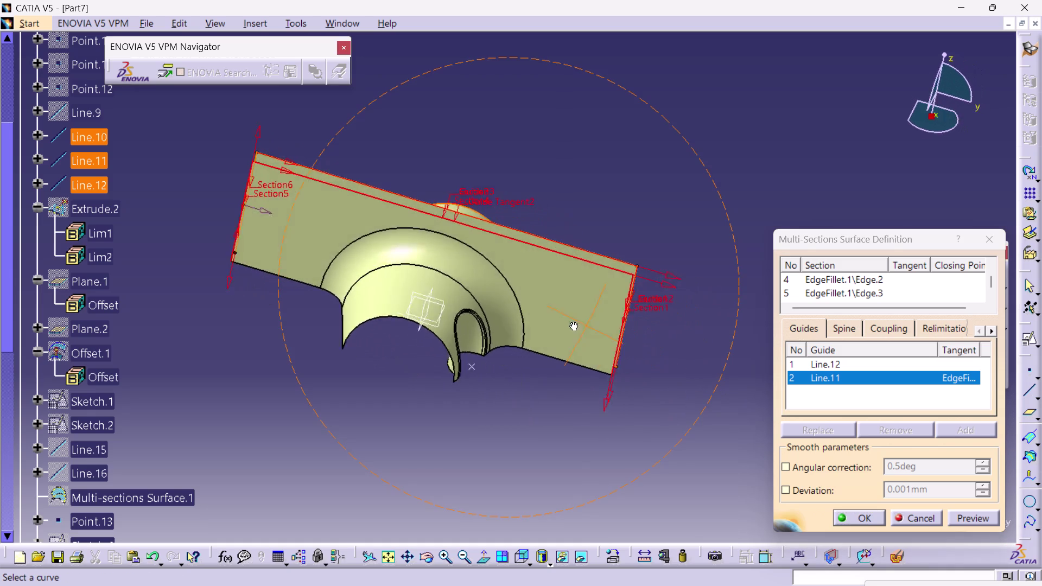
middle_drag(569, 321, 527, 309)
right_drag(569, 321, 526, 308)
middle_drag(578, 172, 579, 171)
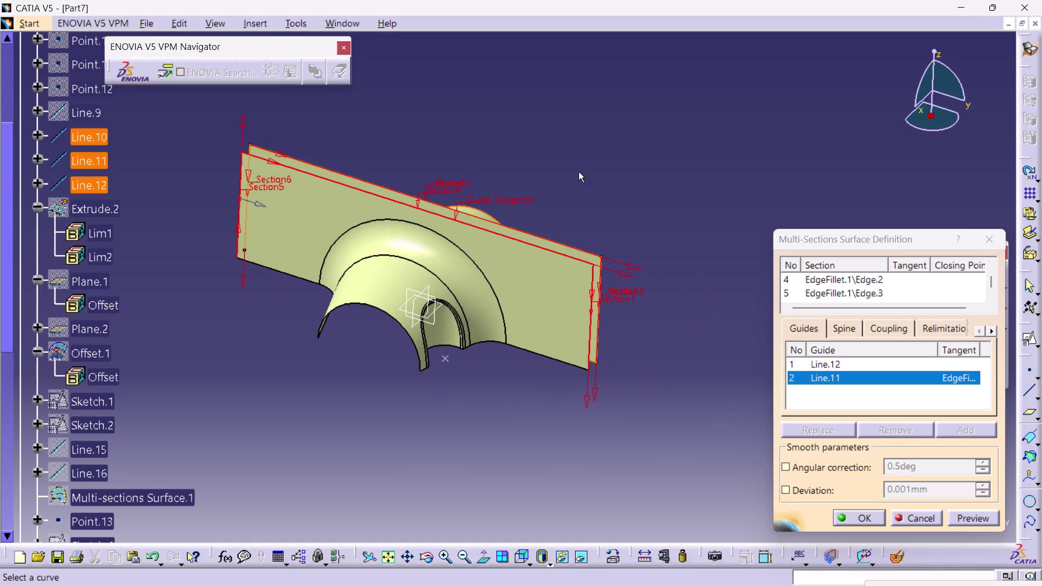
middle_drag(579, 171, 541, 218)
right_drag(578, 171, 541, 217)
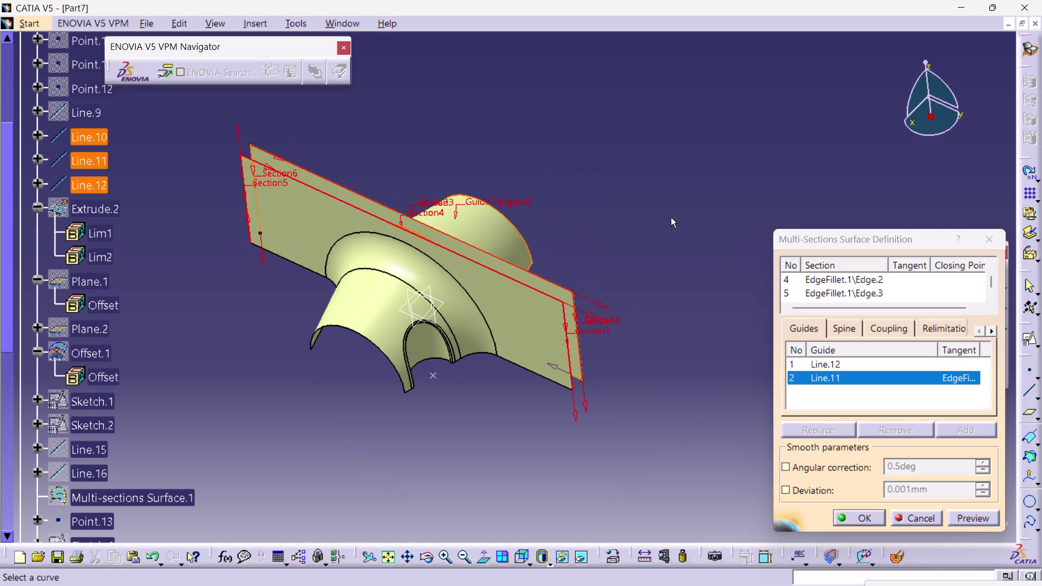
click(680, 169)
click(853, 519)
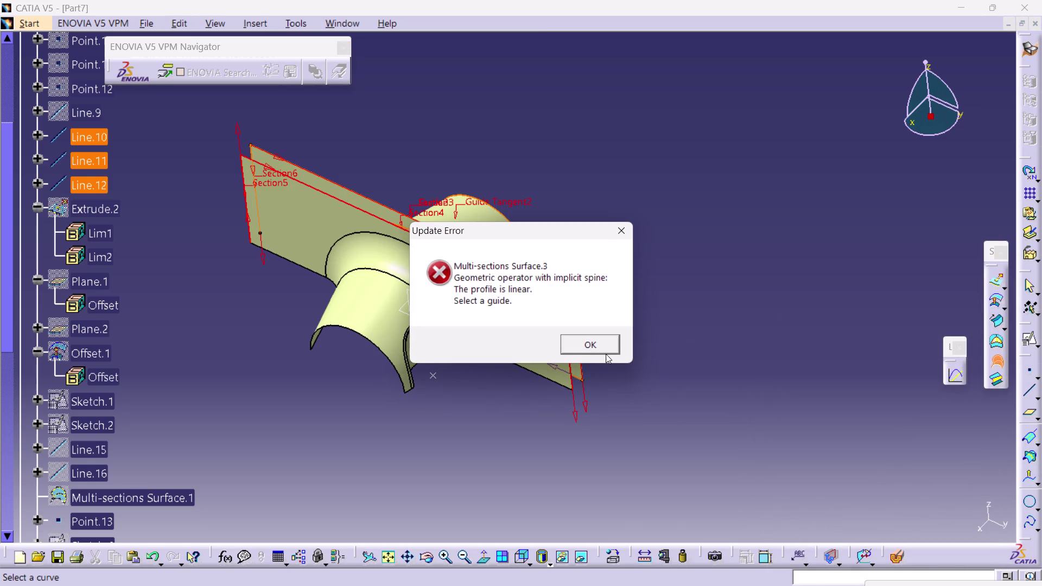
click(582, 344)
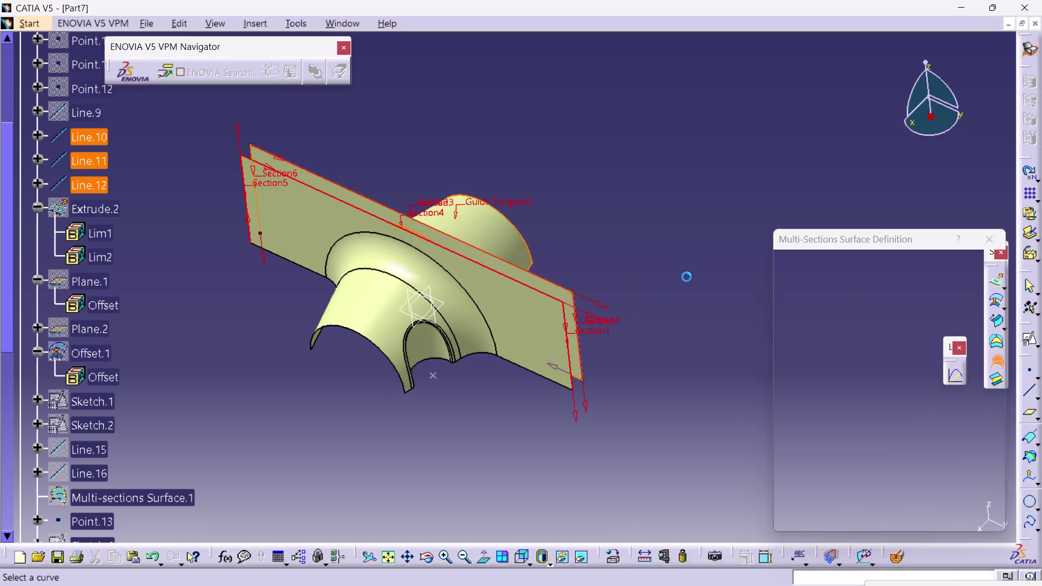
click(992, 242)
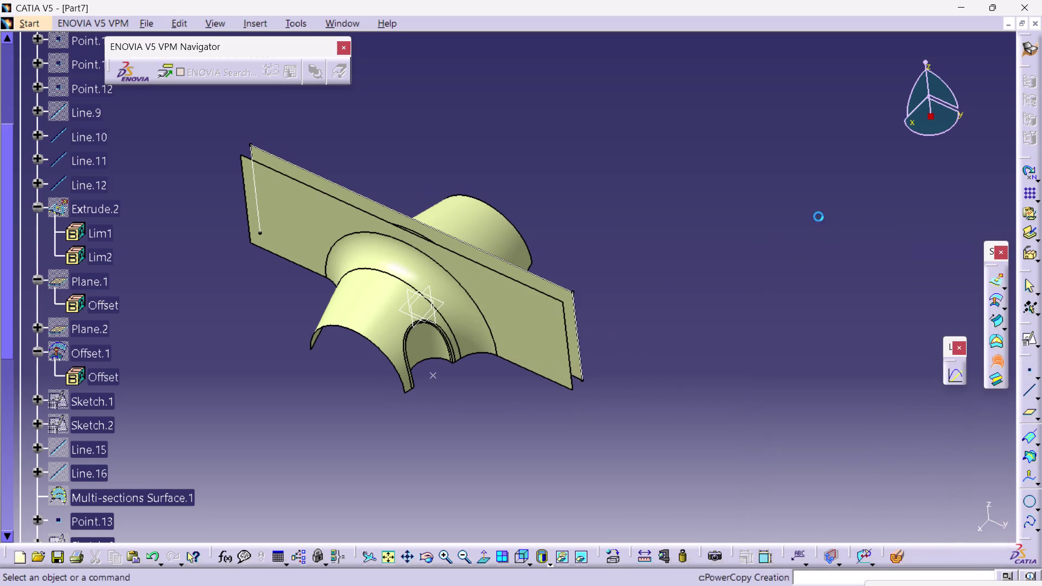
click(806, 216)
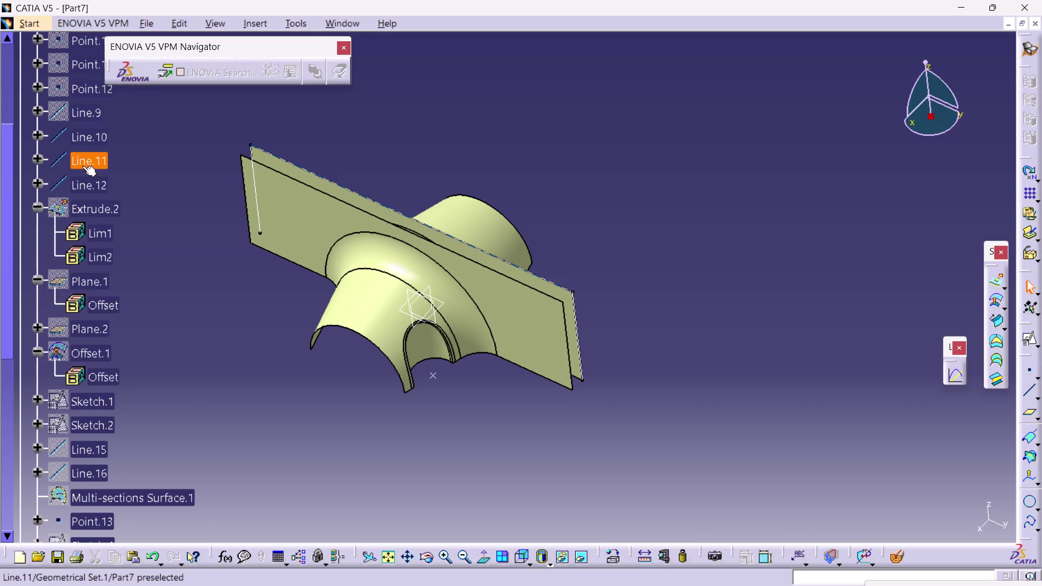
Toggle Hide/Show on Line.10, Line.11 and Line.12, leaving only the filleted surfaces visible.
right_click(59, 134)
click(105, 172)
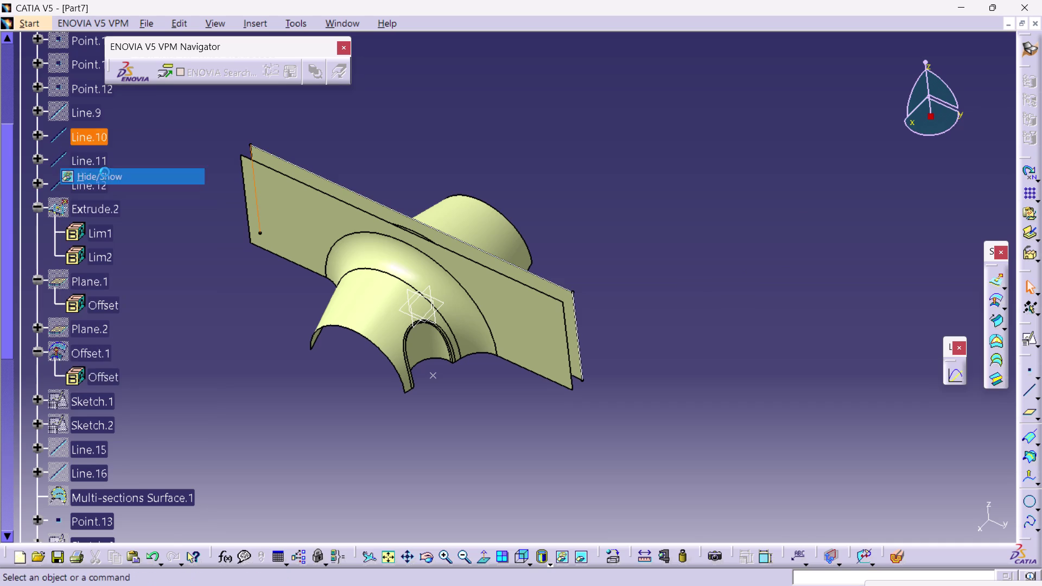
right_click(65, 152)
click(93, 194)
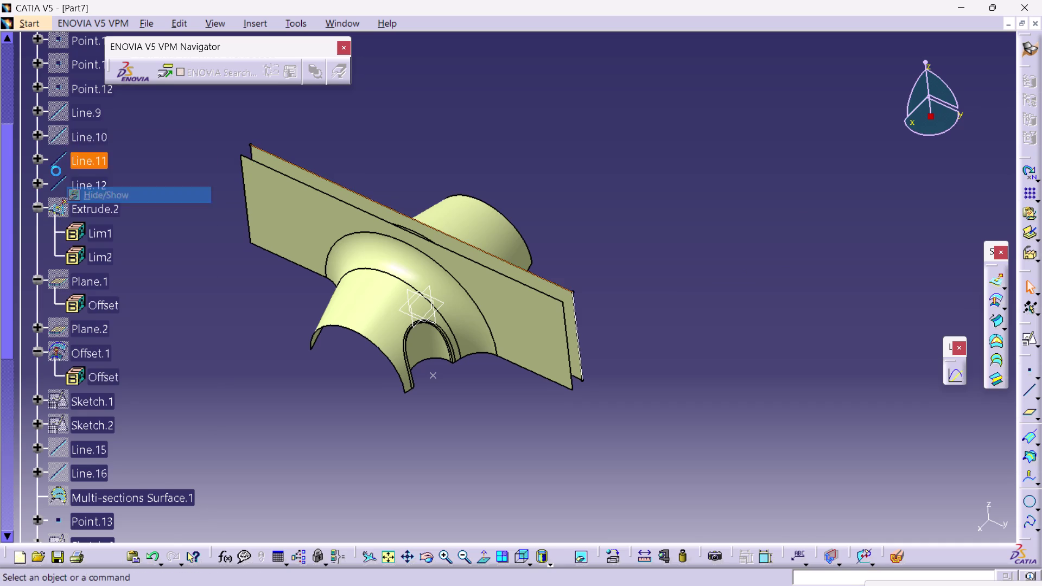
right_click(65, 175)
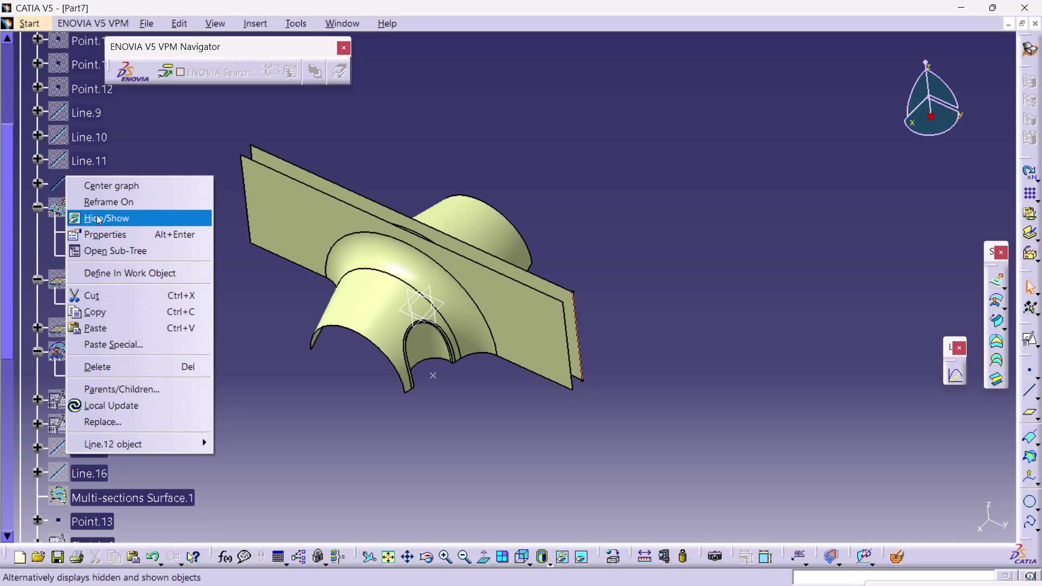
click(96, 215)
click(200, 304)
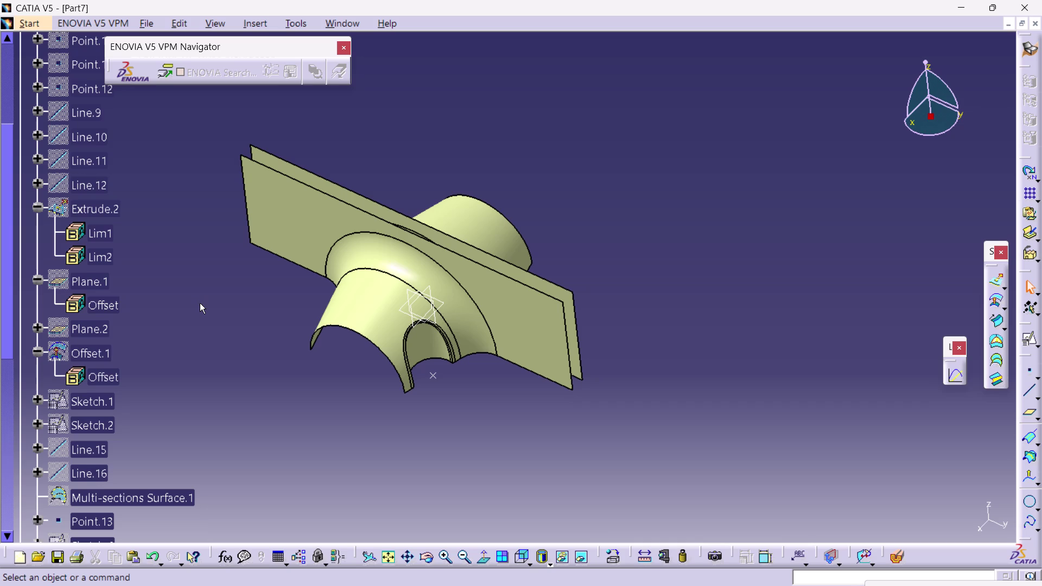